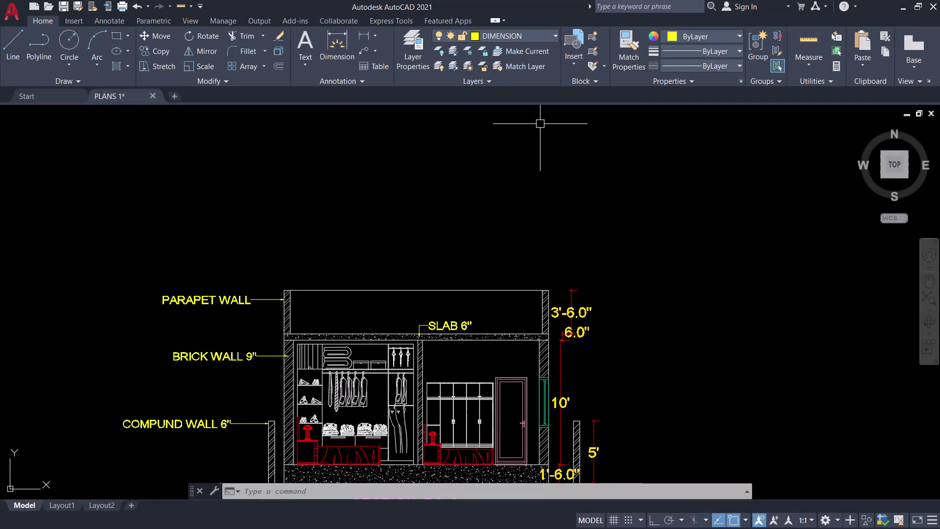
Erase the stray small line from the wardrobe in section A-A.
scroll(down, 3)
scroll(up, 3)
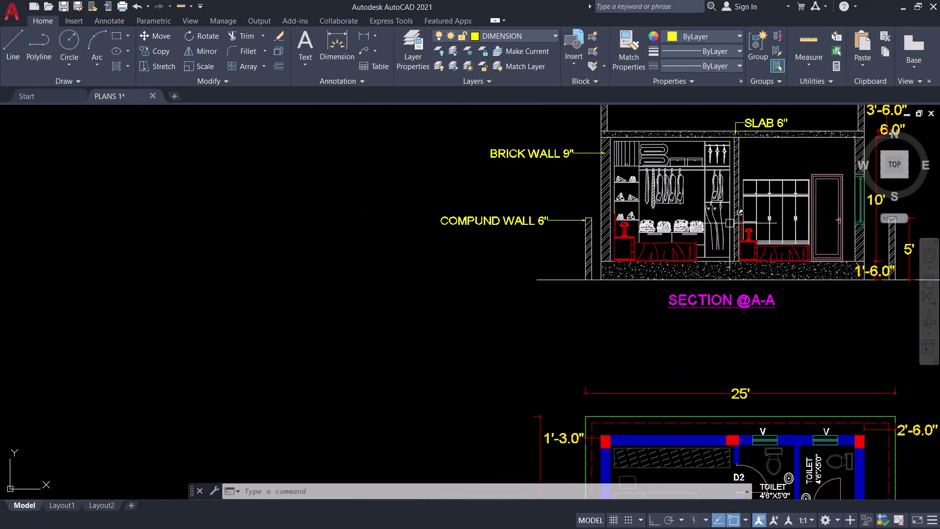
scroll(down, 3)
scroll(up, 3)
scroll(down, 3)
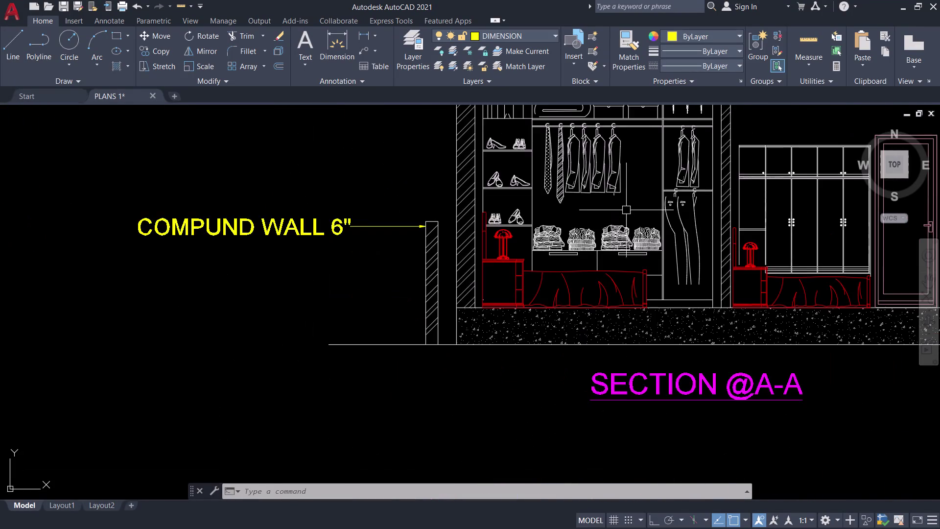
scroll(up, 3)
click(603, 177)
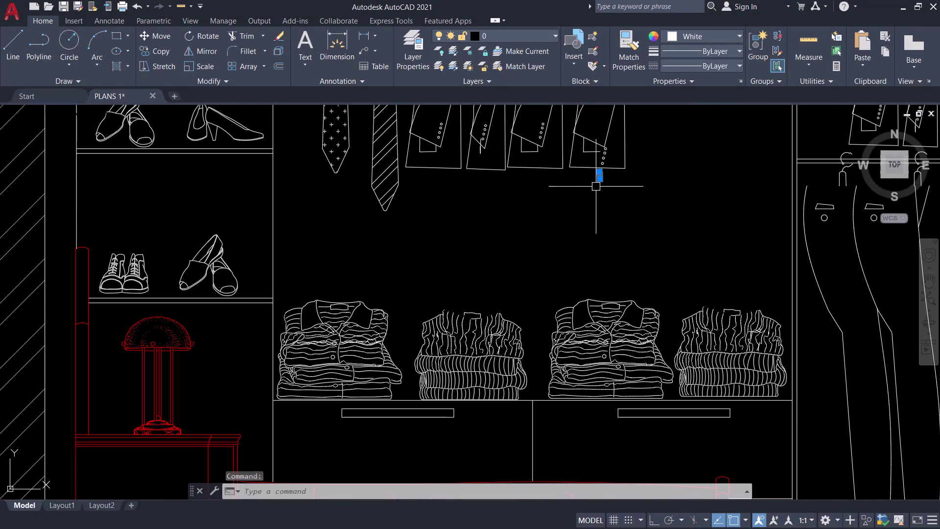
text(E)
key(space)
Save the drawing and centre section A-A and the ground plan in view.
scroll(down, 3)
scroll(down, 3)
middle_drag(586, 202, 561, 216)
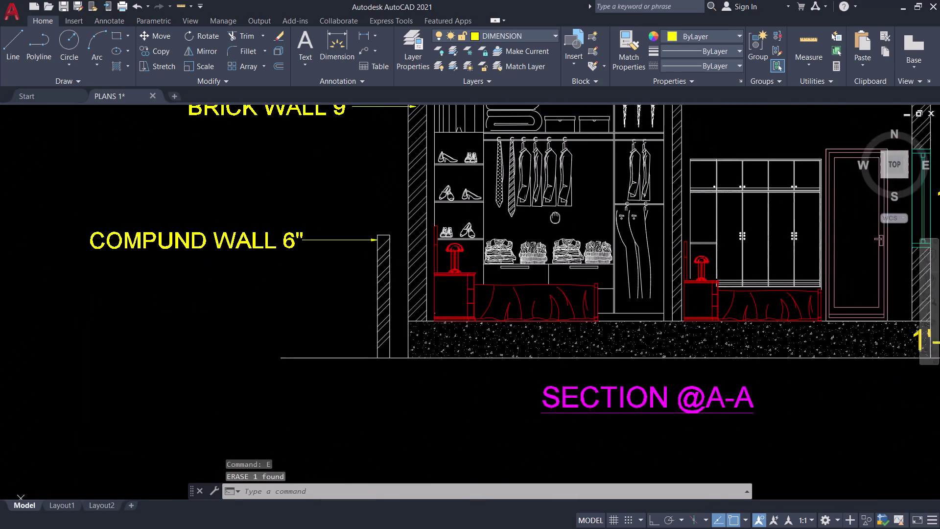
middle_drag(560, 216, 524, 227)
scroll(down, 3)
key(ctrl+s)
scroll(down, 3)
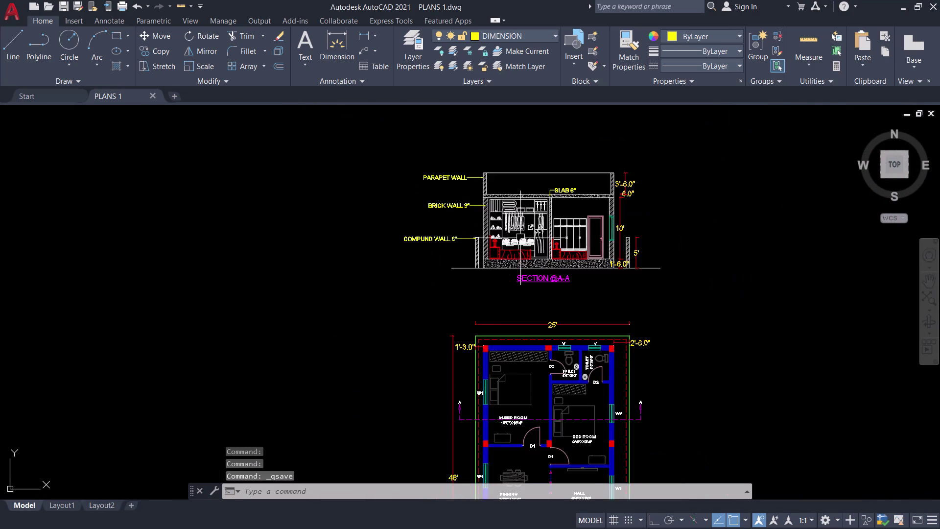
scroll(down, 3)
middle_drag(460, 280, 358, 282)
scroll(up, 3)
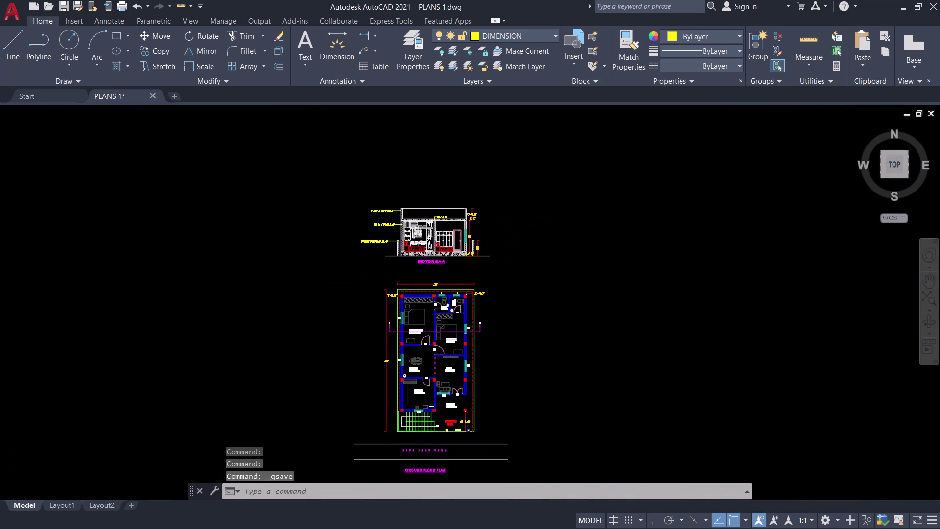
middle_drag(371, 281, 249, 278)
scroll(down, 3)
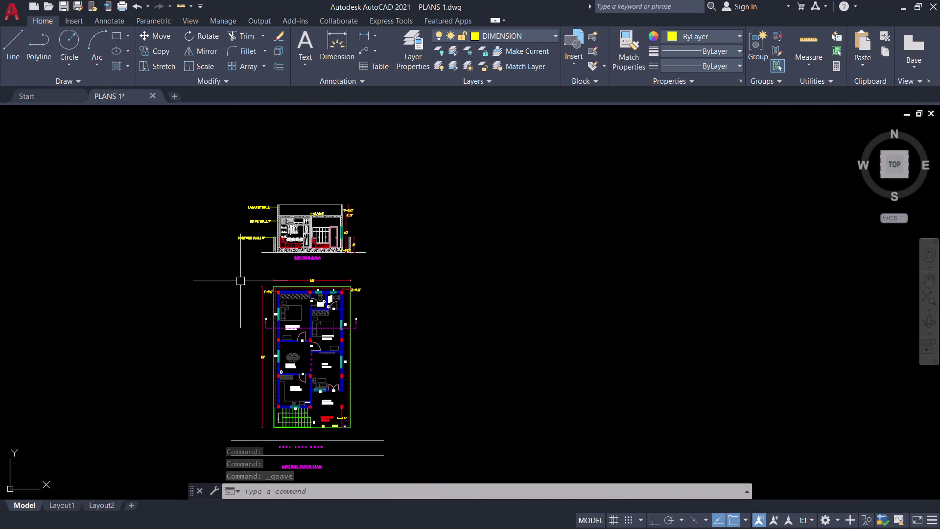
middle_drag(199, 293, 291, 263)
middle_drag(293, 264, 305, 264)
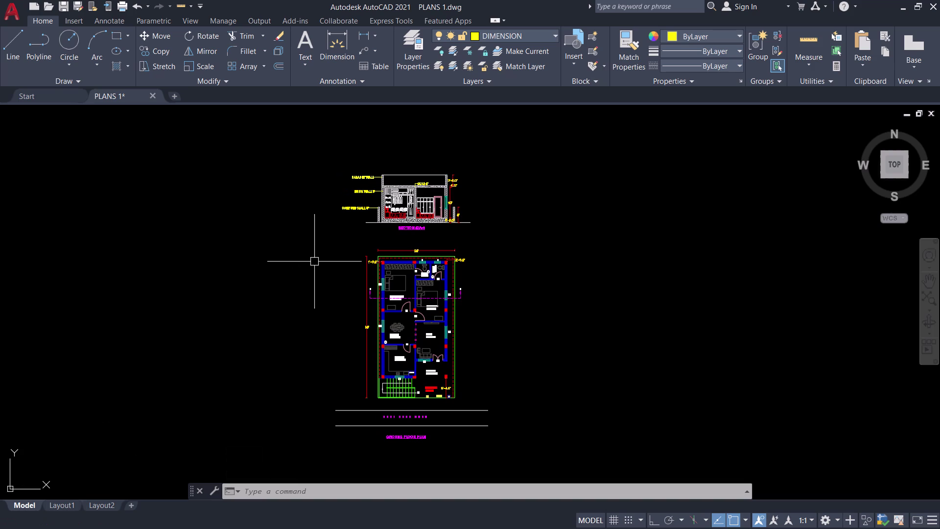
Cancel a started rectangle and switch the current layer to NORMAL LINE.
key(r)
key(e)
key(c)
key(space)
click(295, 132)
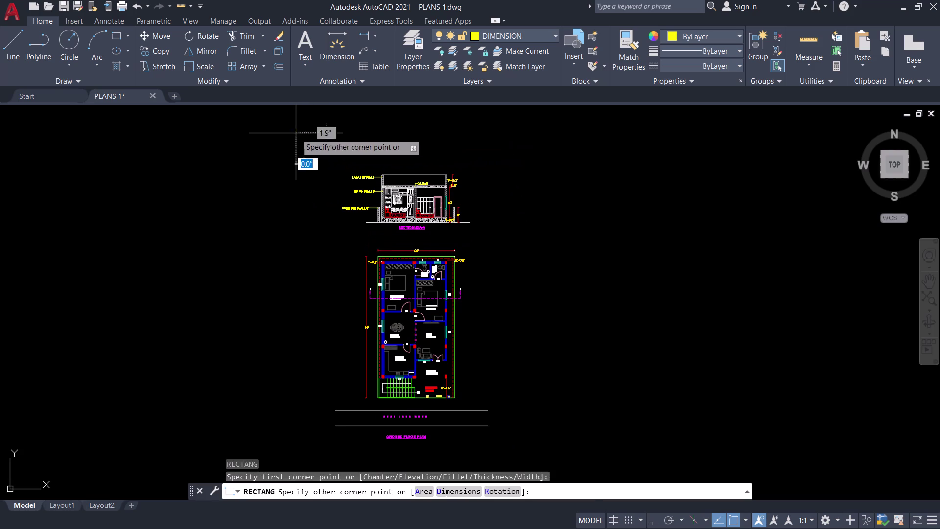
key(Escape)
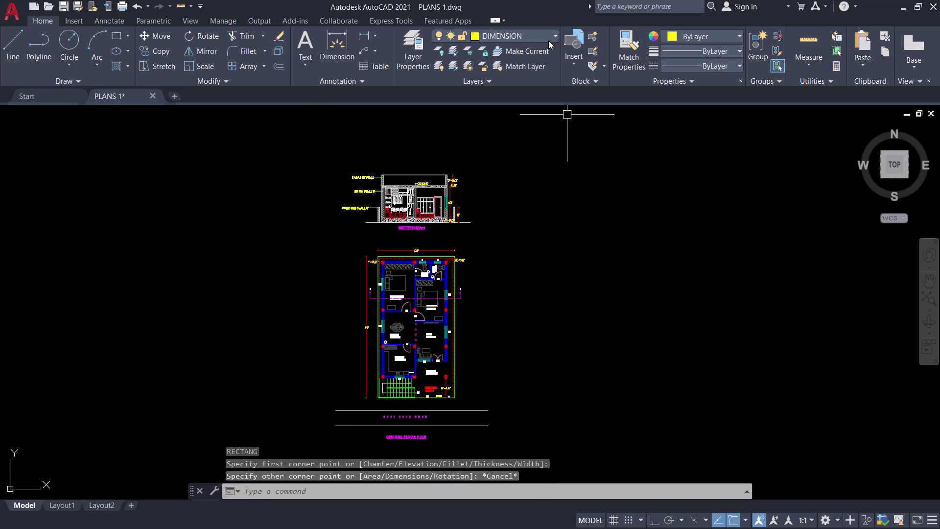
click(539, 33)
click(517, 153)
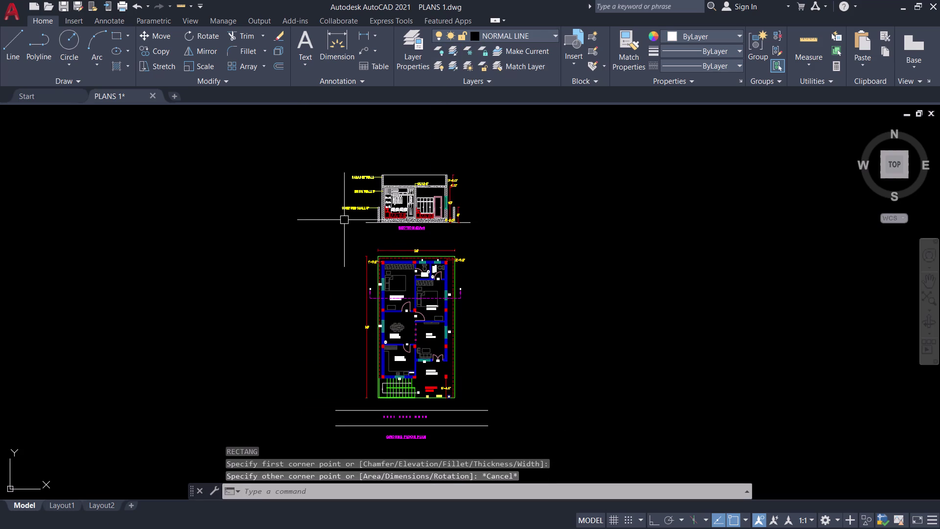
Start a border rectangle above the drawings again, then cancel it.
key(r)
key(e)
text(C)
key(space)
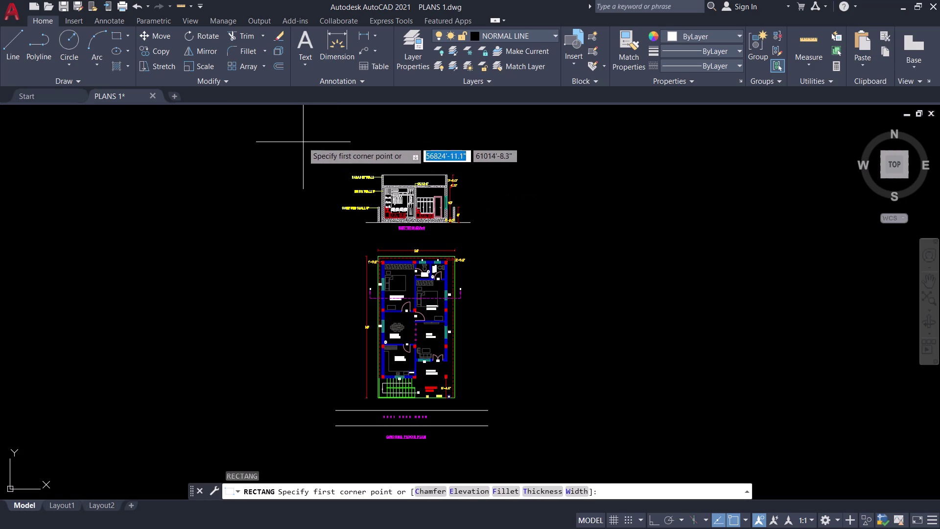
click(300, 140)
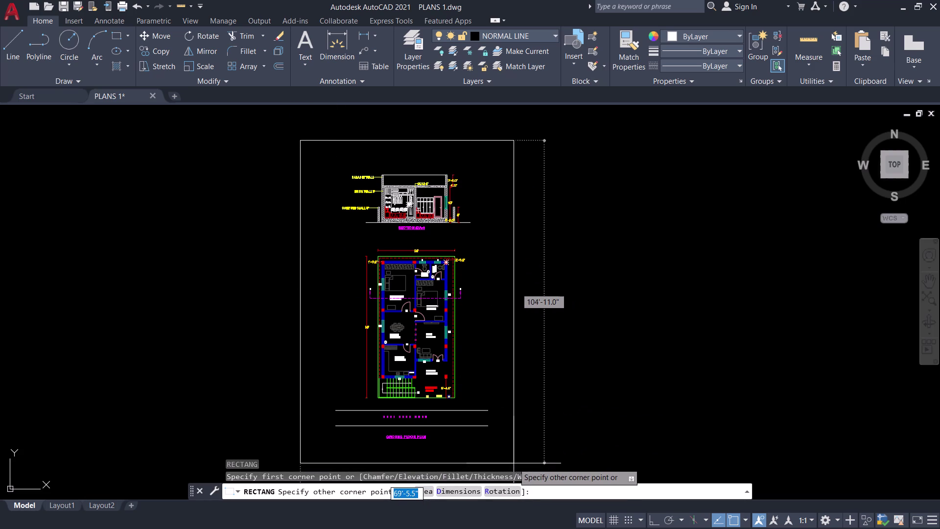
key(Escape)
scroll(down, 3)
scroll(down, 3)
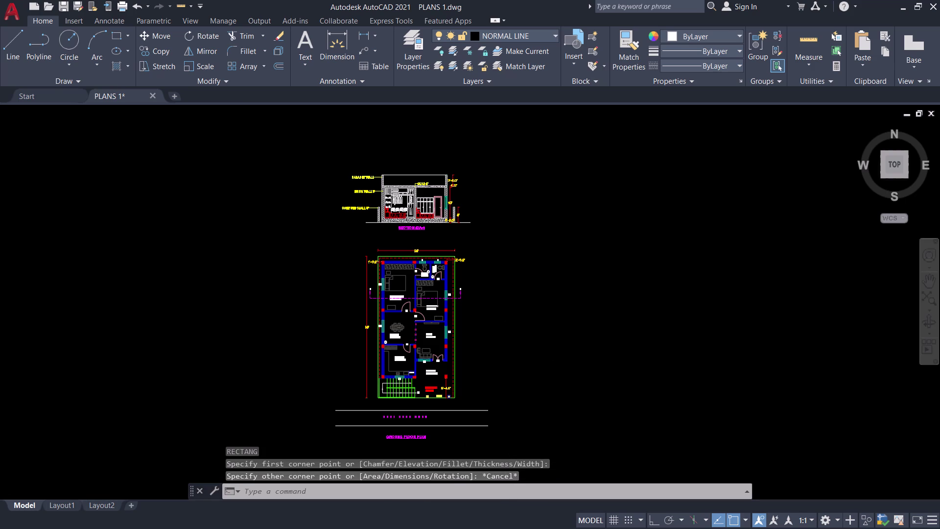
scroll(down, 3)
middle_drag(506, 355, 573, 312)
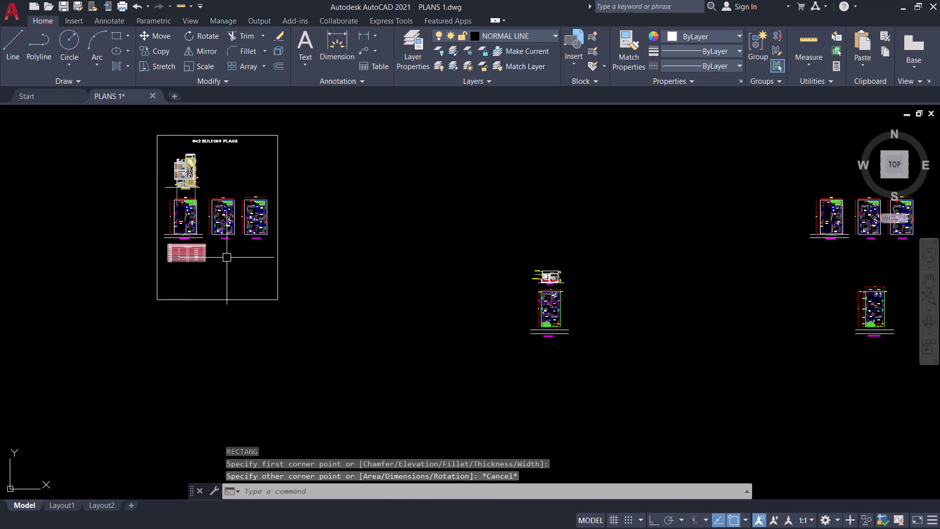
middle_drag(236, 262, 565, 238)
scroll(down, 3)
scroll(up, 3)
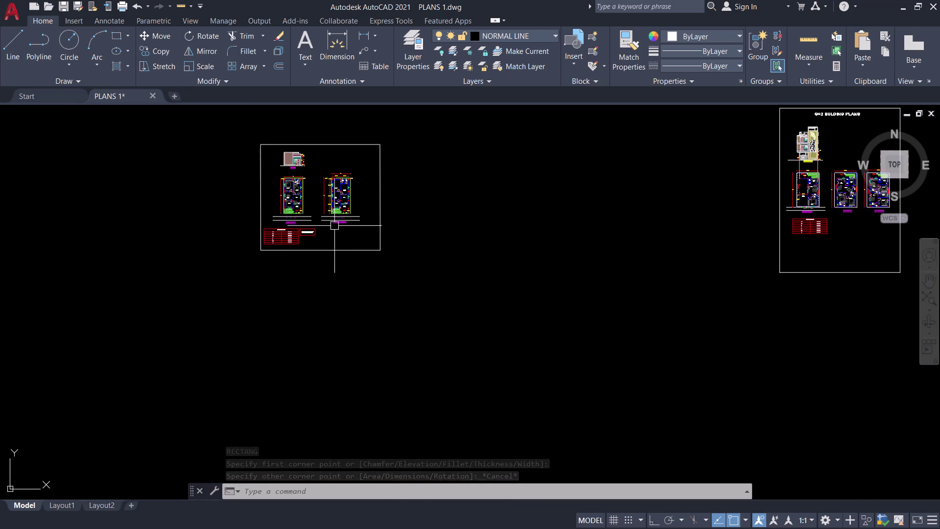
scroll(up, 3)
scroll(down, 3)
middle_drag(334, 225, 371, 311)
scroll(up, 3)
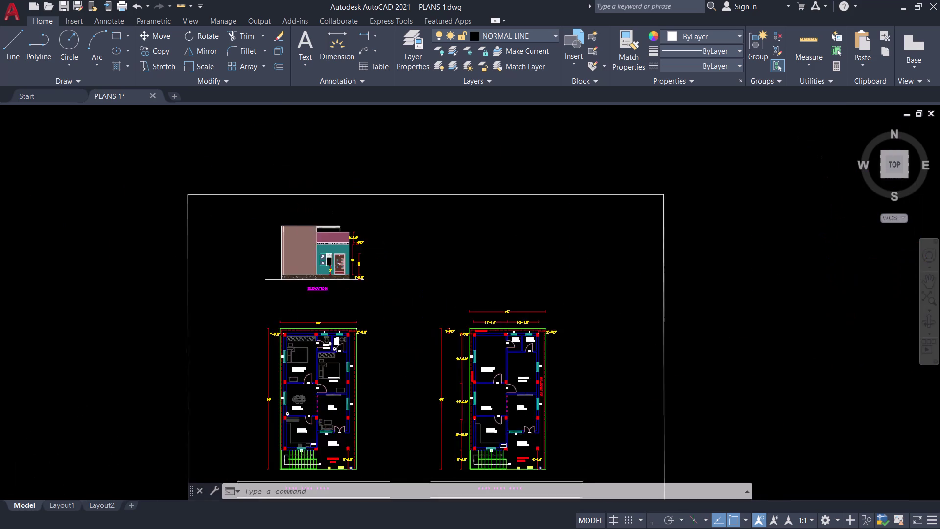
scroll(up, 3)
scroll(down, 3)
scroll(down, 3)
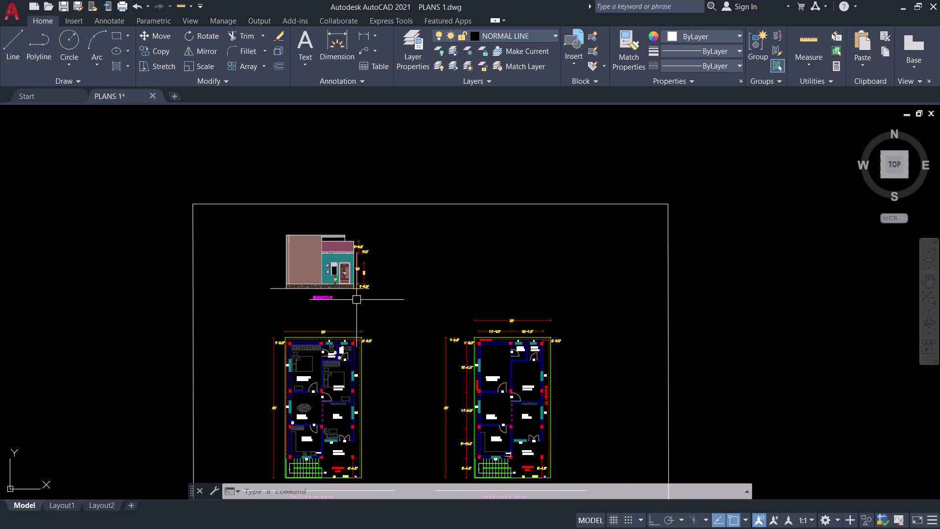
scroll(up, 3)
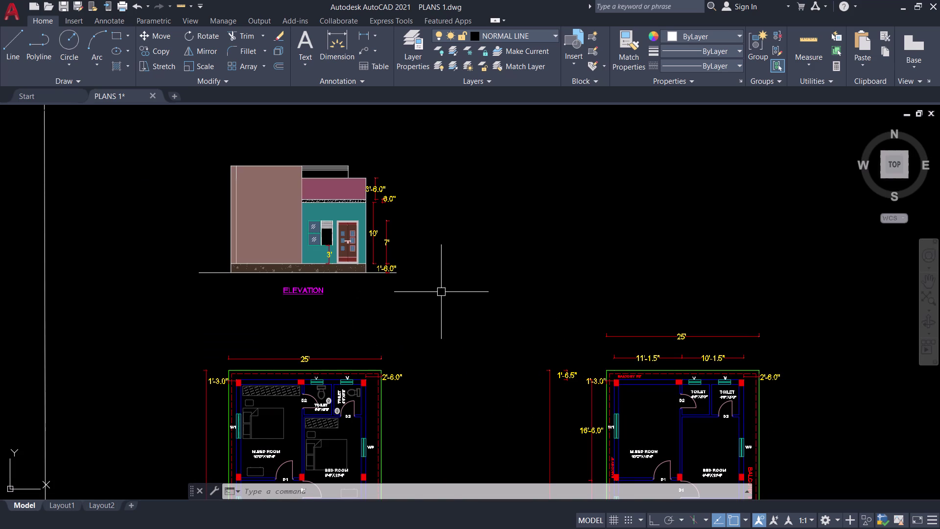
click(440, 294)
Copy the selected ELEVATION and place the copy right of section A-A.
click(103, 125)
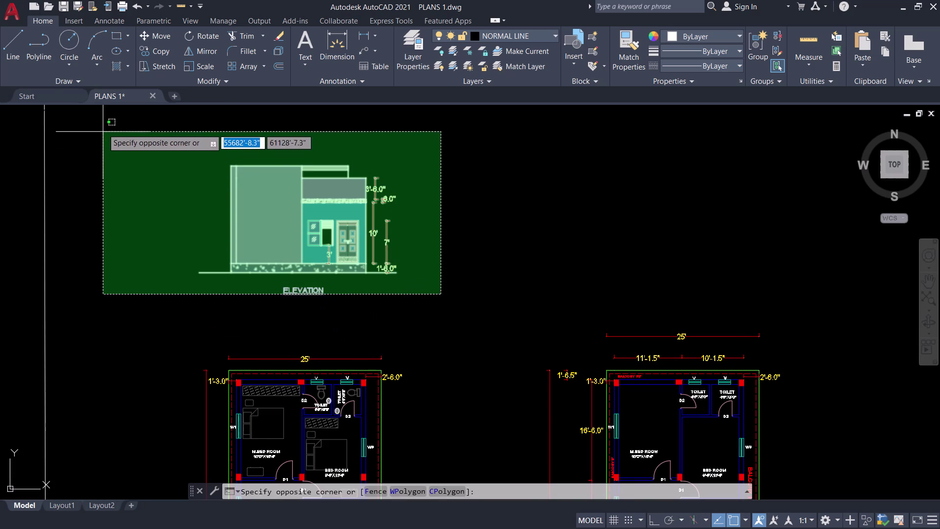
key(c)
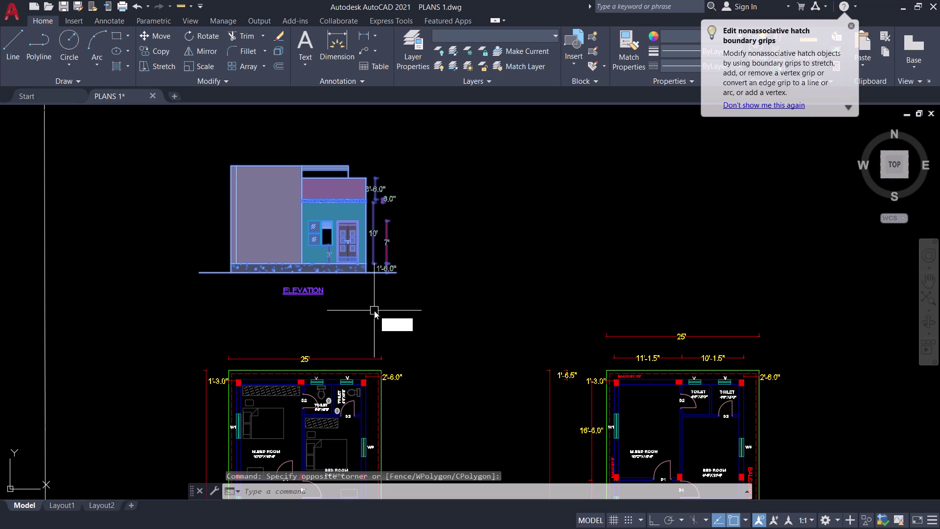
key(o)
key(space)
click(341, 236)
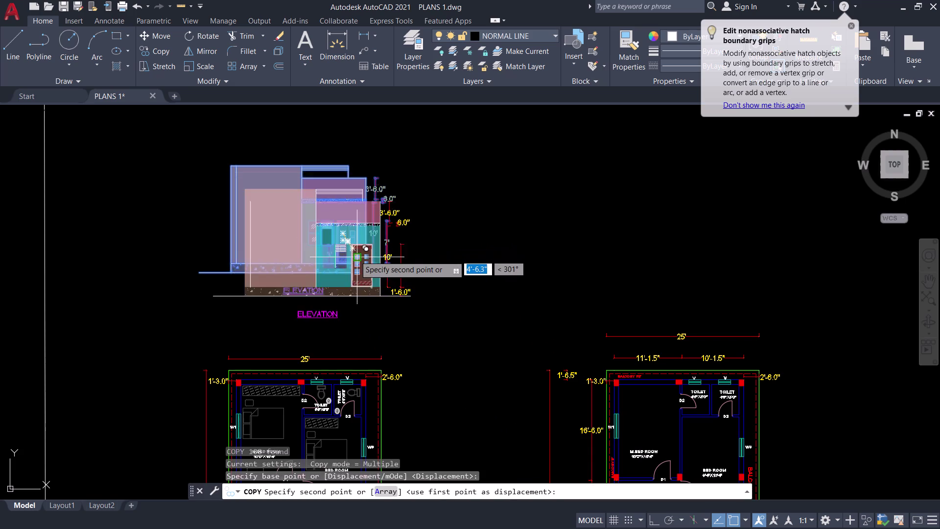
scroll(down, 3)
scroll(up, 3)
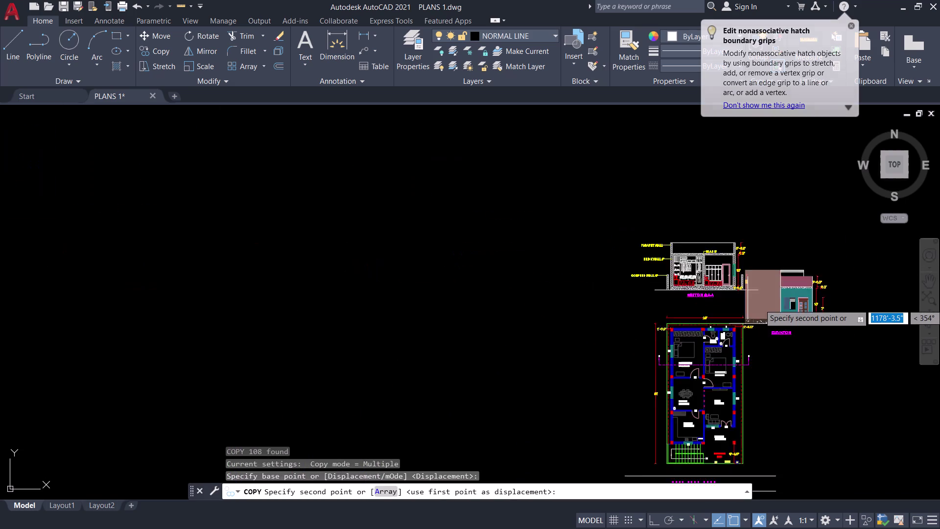
middle_drag(814, 287, 468, 320)
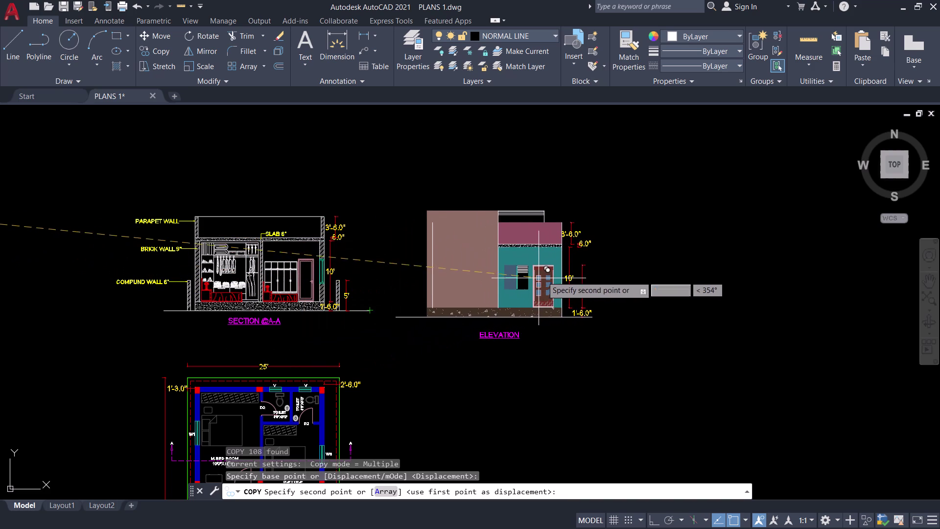
click(590, 215)
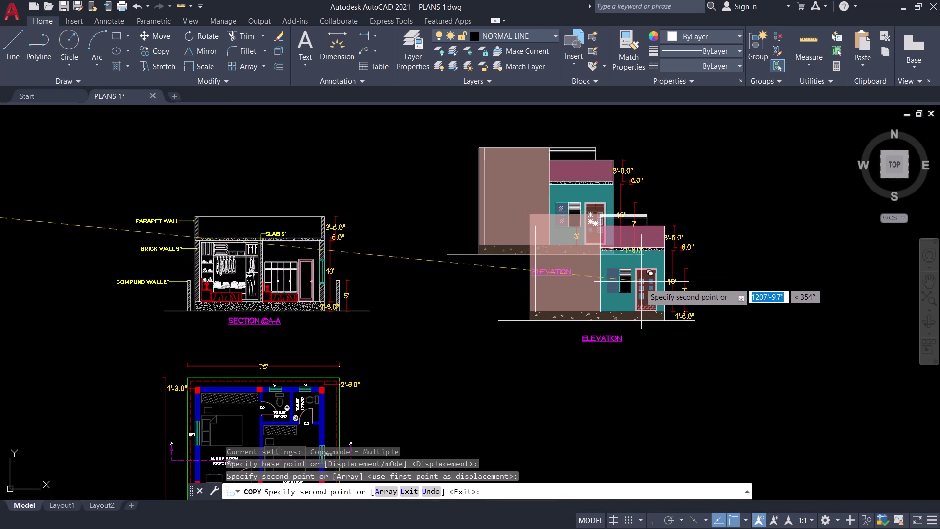
key(Escape)
Frame the section with the new elevation and window-select the copied ELEVATION.
scroll(down, 3)
middle_drag(624, 298, 592, 310)
drag(639, 214, 640, 223)
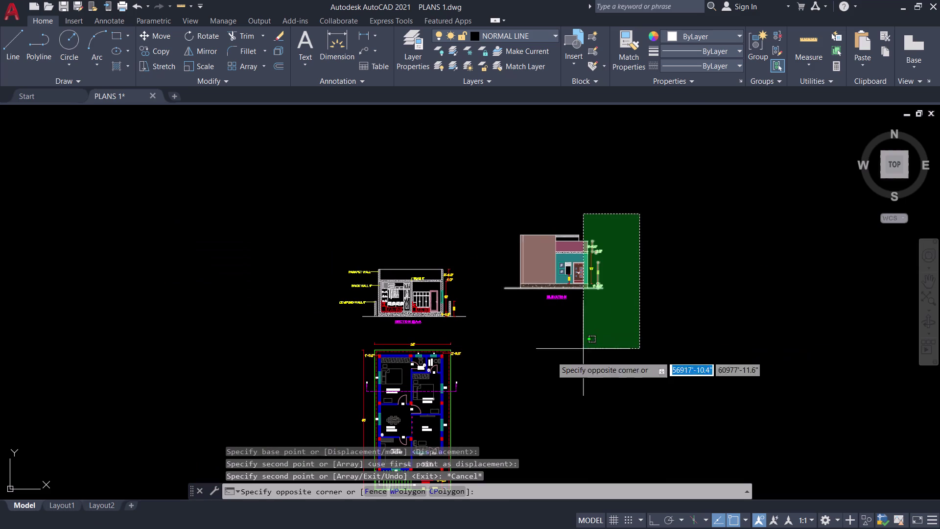
click(496, 335)
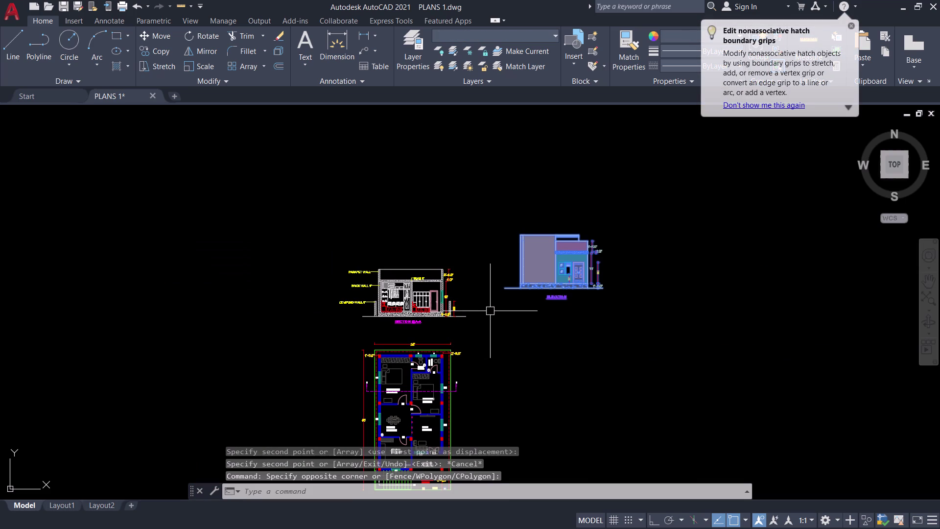
Select section A-A and start a move, then cancel it.
key(Escape)
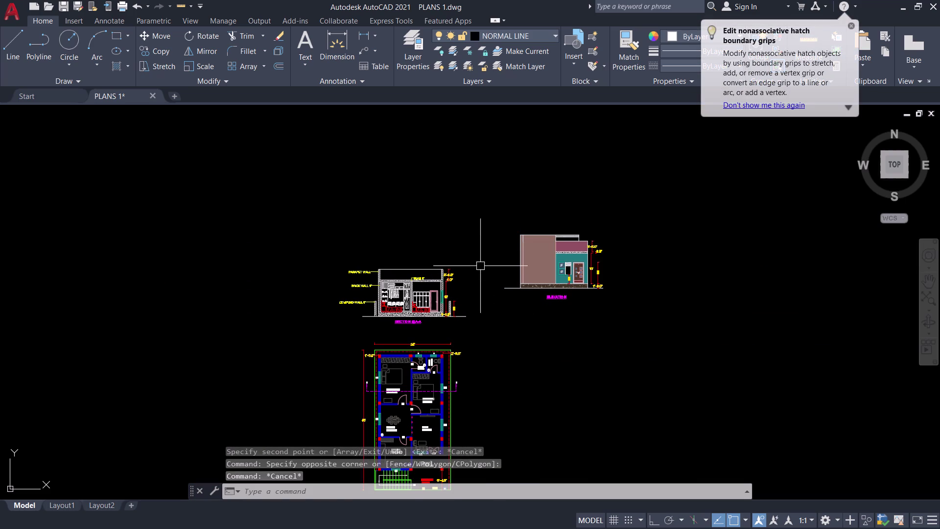
click(480, 259)
click(311, 328)
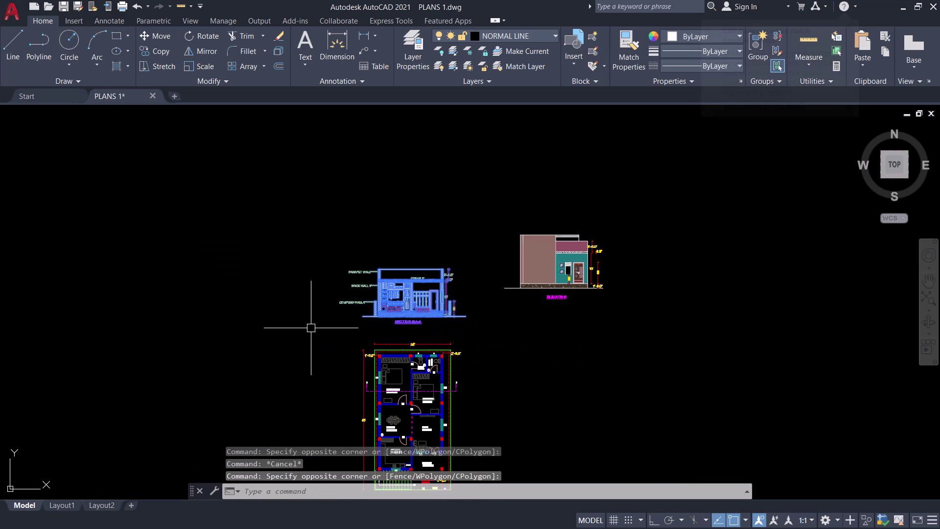
scroll(up, 3)
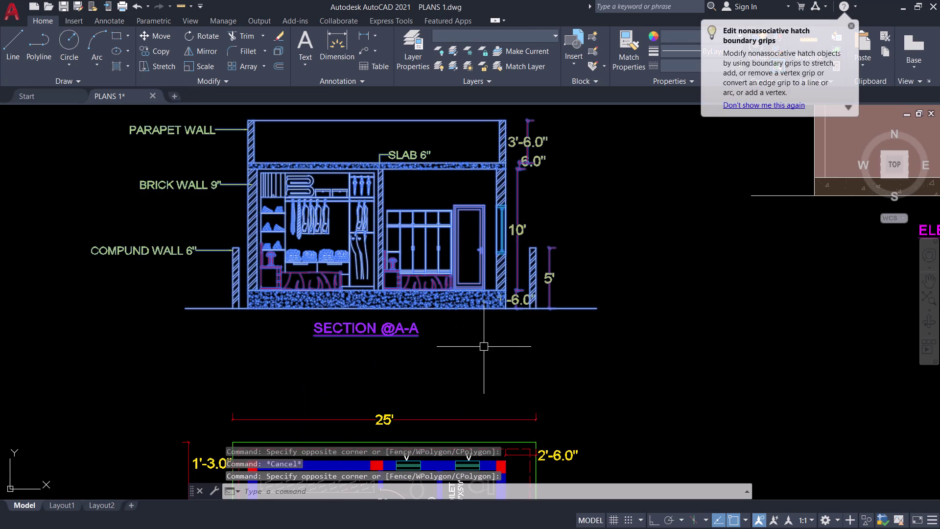
text(M)
key(space)
scroll(down, 3)
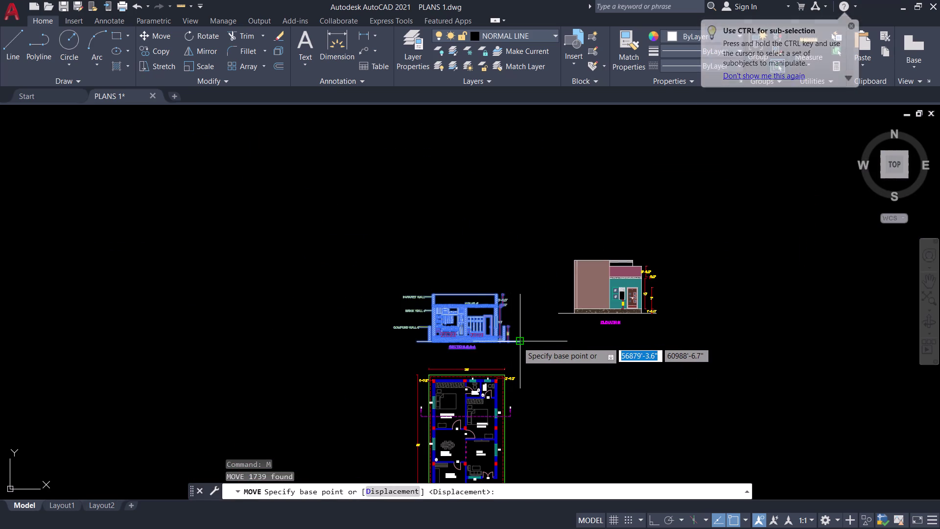
key(Escape)
Move the elevation drawing out toward the upper left.
click(678, 334)
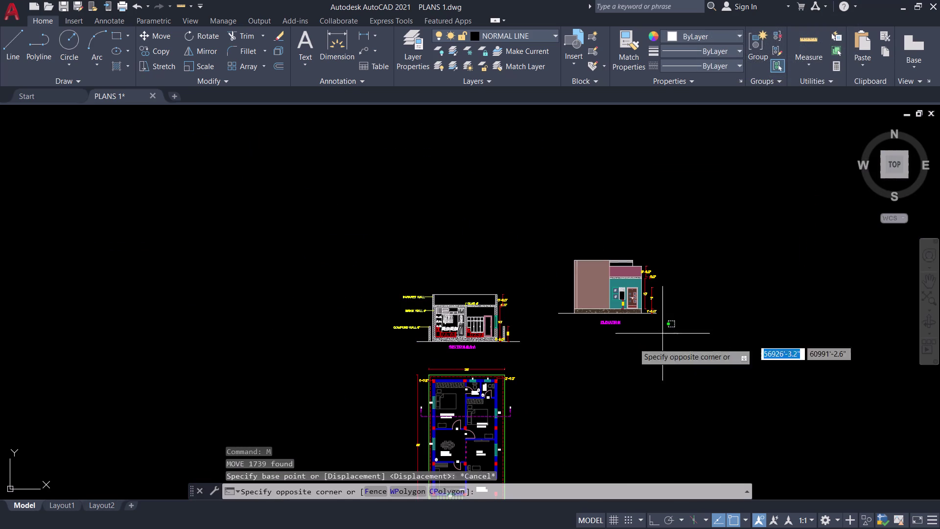
click(532, 237)
key(m)
key(space)
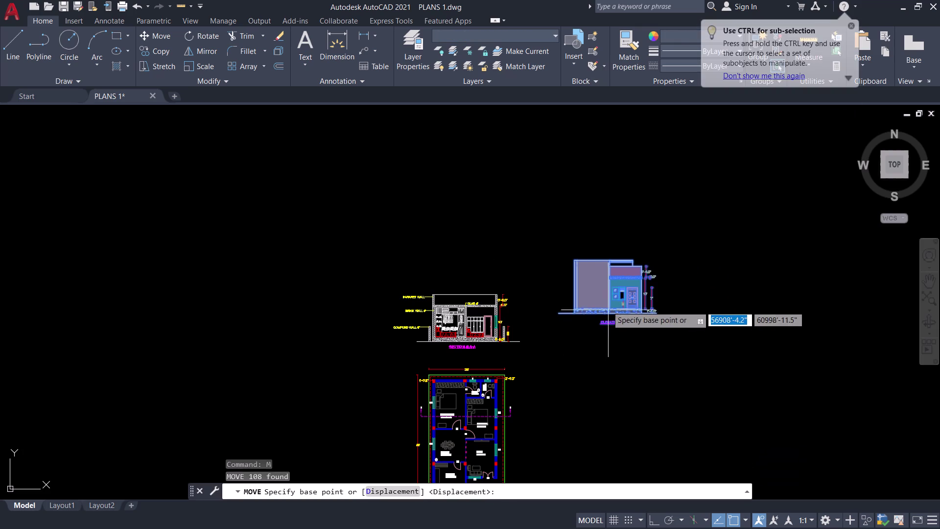
drag(612, 295, 601, 286)
click(338, 218)
drag(528, 274, 530, 273)
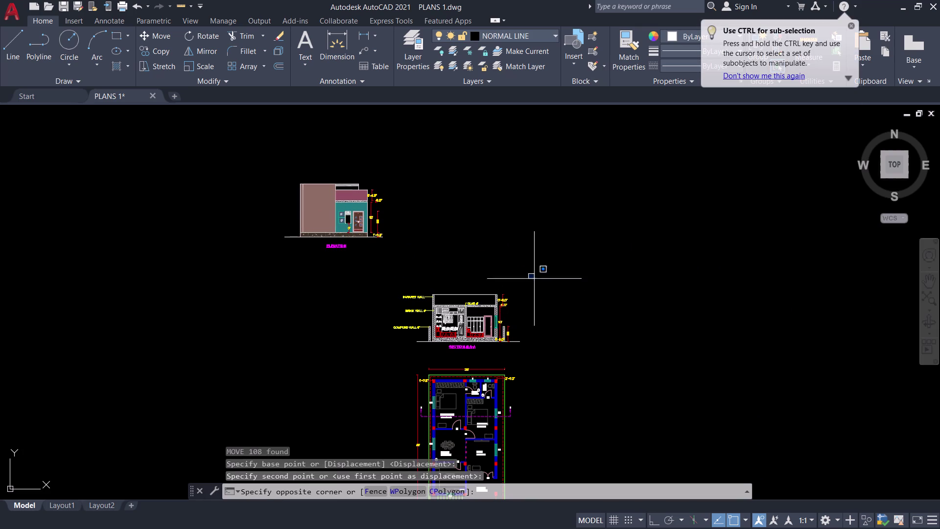
With Ortho on, move section A-A horizontally to the right from its ground-line end.
drag(529, 274, 537, 282)
click(376, 355)
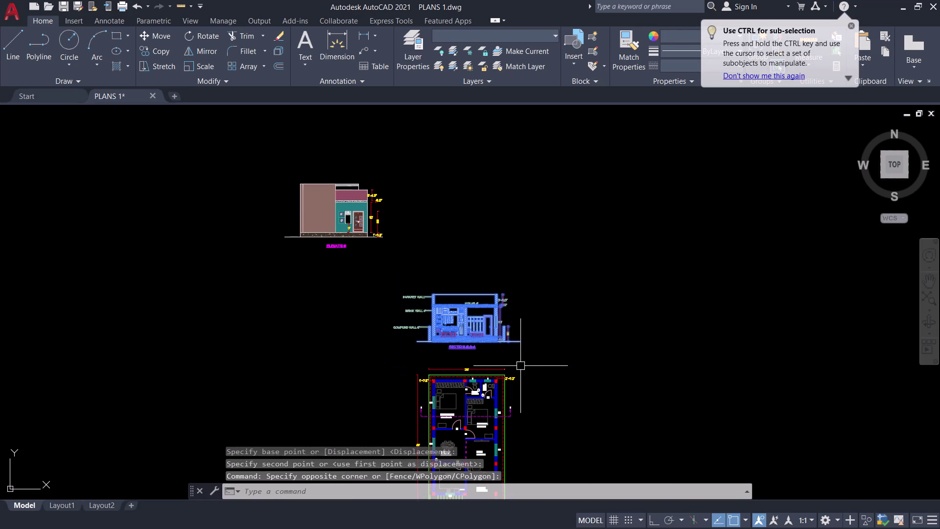
key(m)
key(space)
scroll(up, 3)
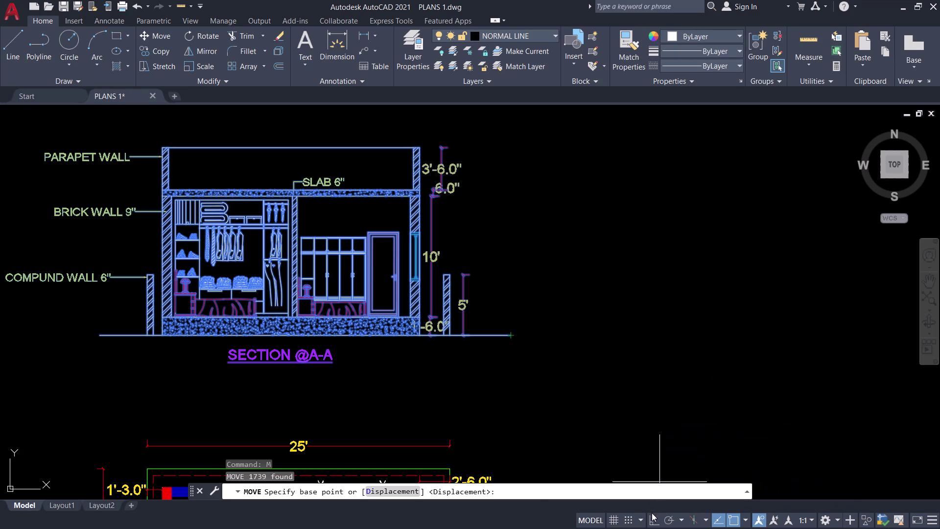
click(651, 515)
click(508, 337)
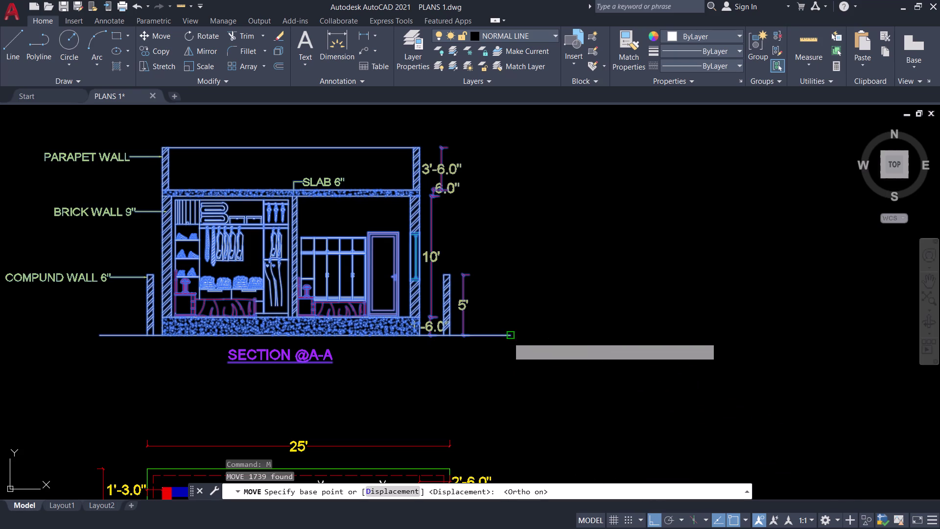
scroll(down, 3)
middle_drag(690, 308, 406, 366)
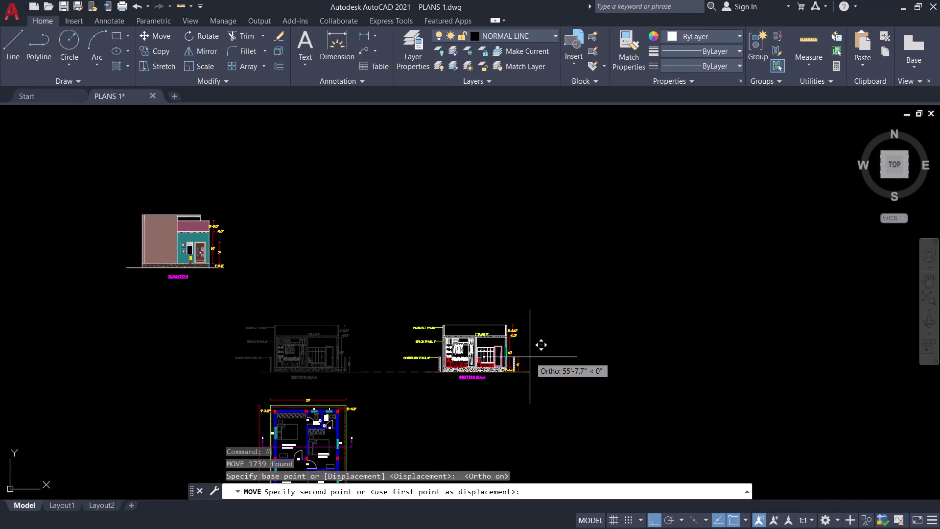
click(484, 361)
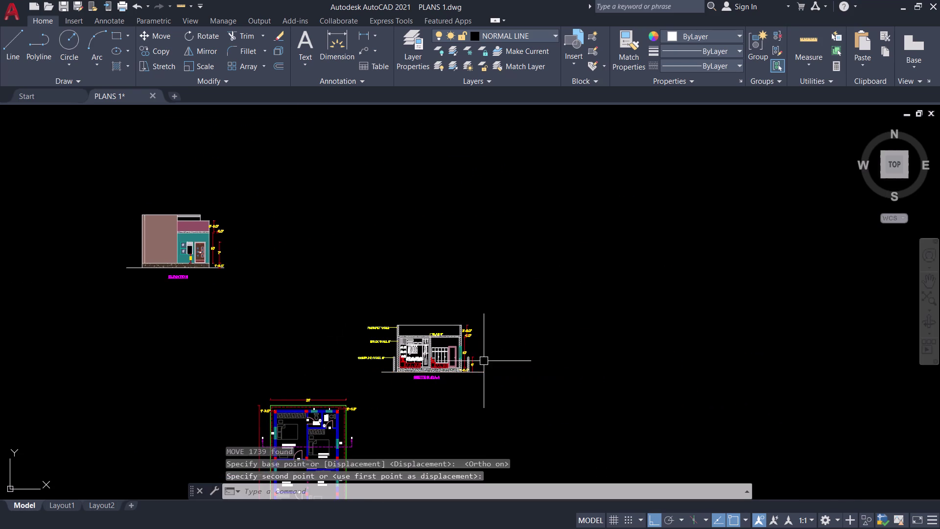
middle_drag(205, 354, 402, 353)
Start moving the elevation from its bottom-right corner as base point.
click(466, 317)
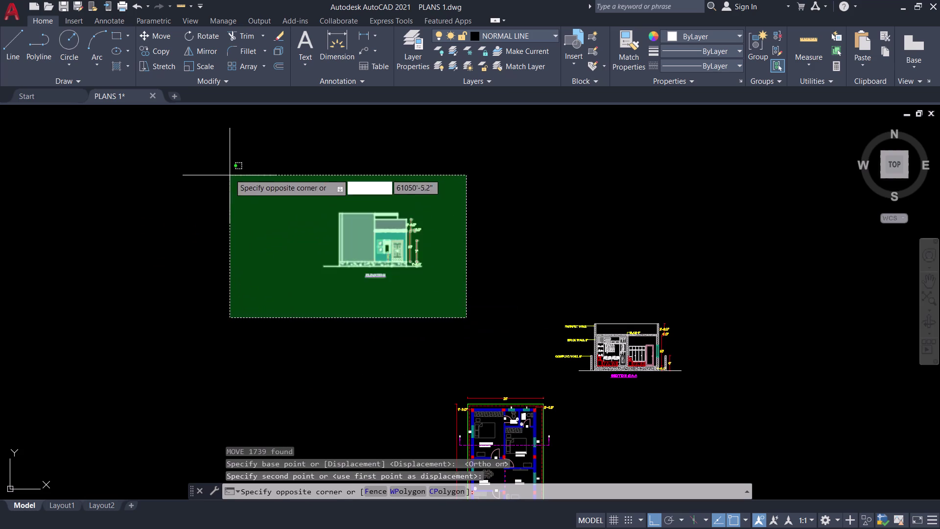
click(230, 171)
key(m)
key(space)
scroll(up, 3)
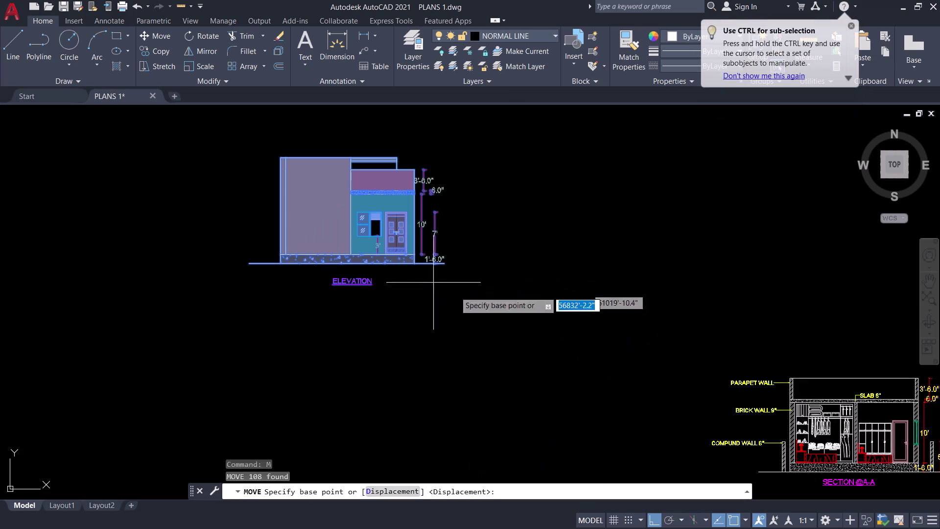
scroll(up, 3)
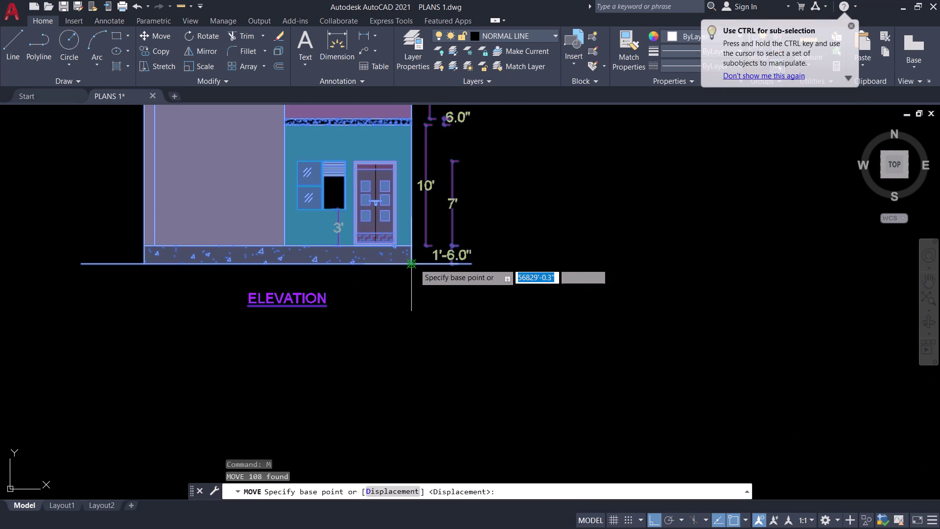
click(414, 264)
scroll(down, 3)
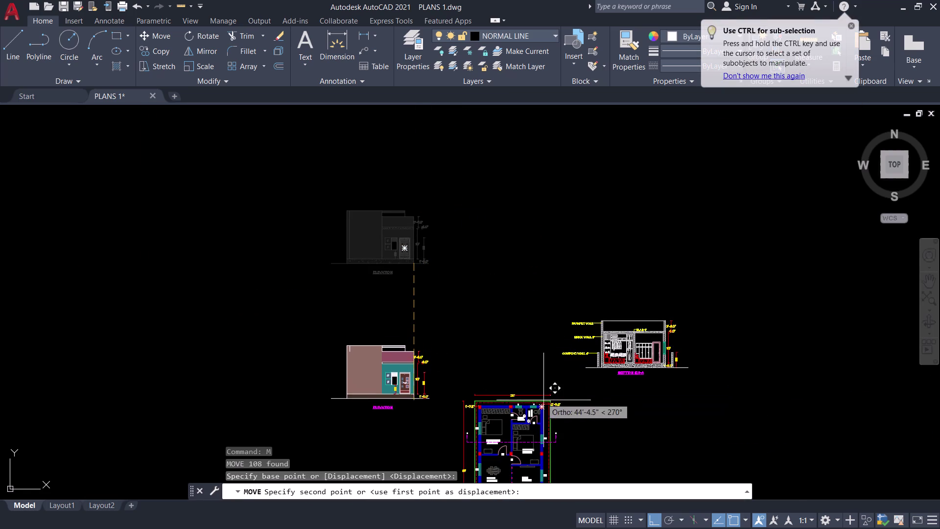
Toggle Ortho and drop the elevation above the plan's right wall line.
key(ctrl+l)
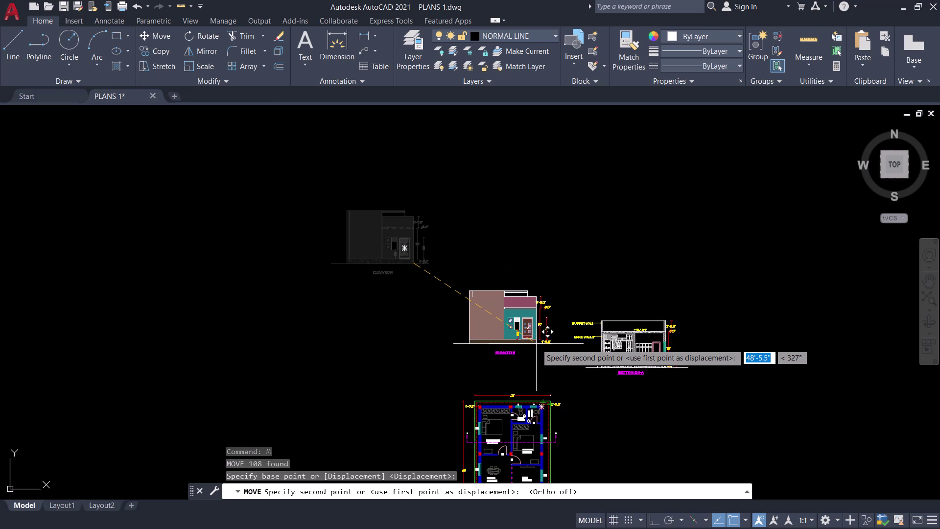
scroll(up, 3)
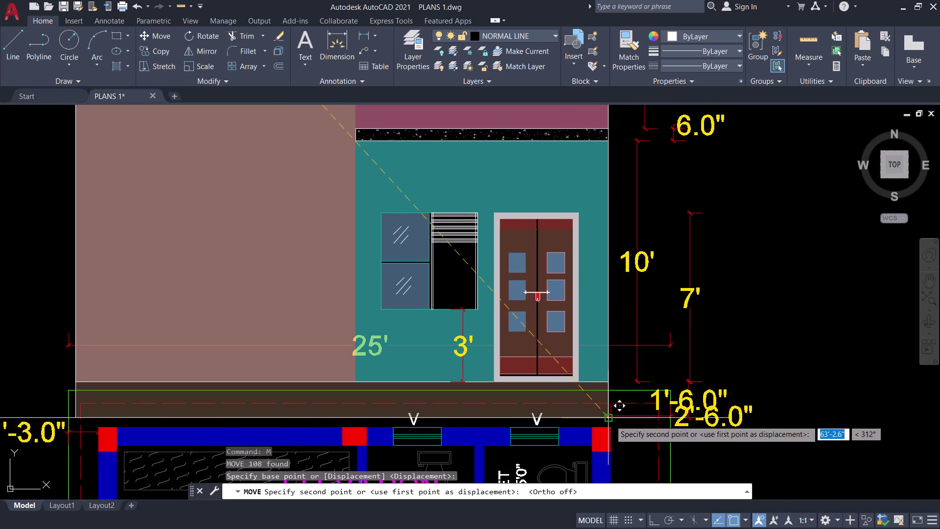
key(ctrl+l)
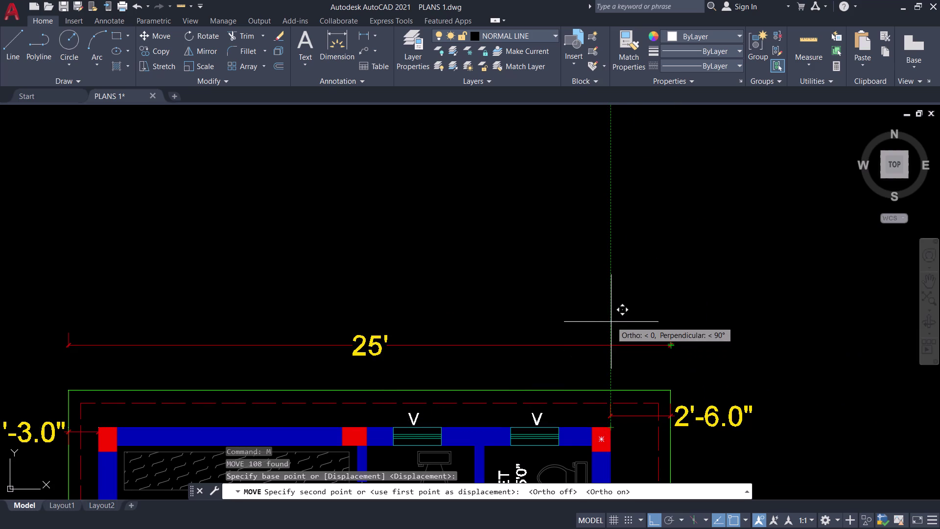
scroll(down, 3)
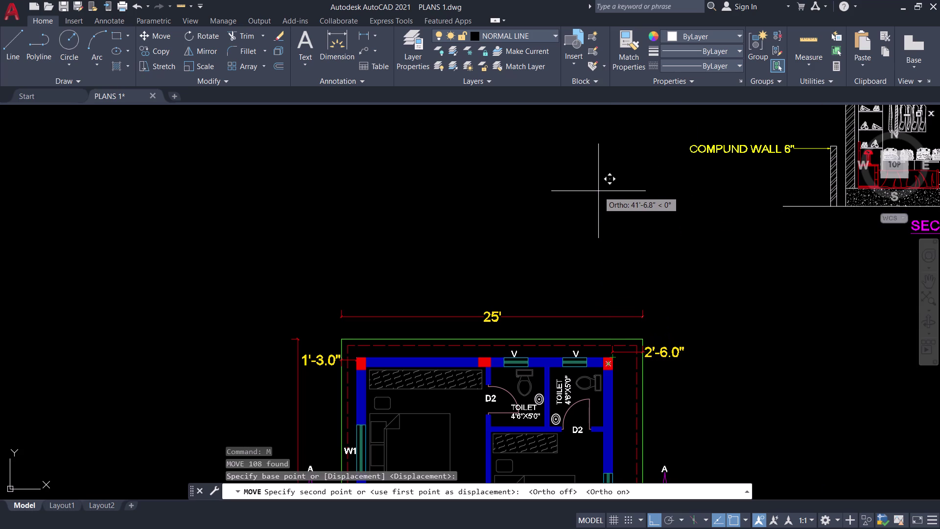
key(ctrl+l)
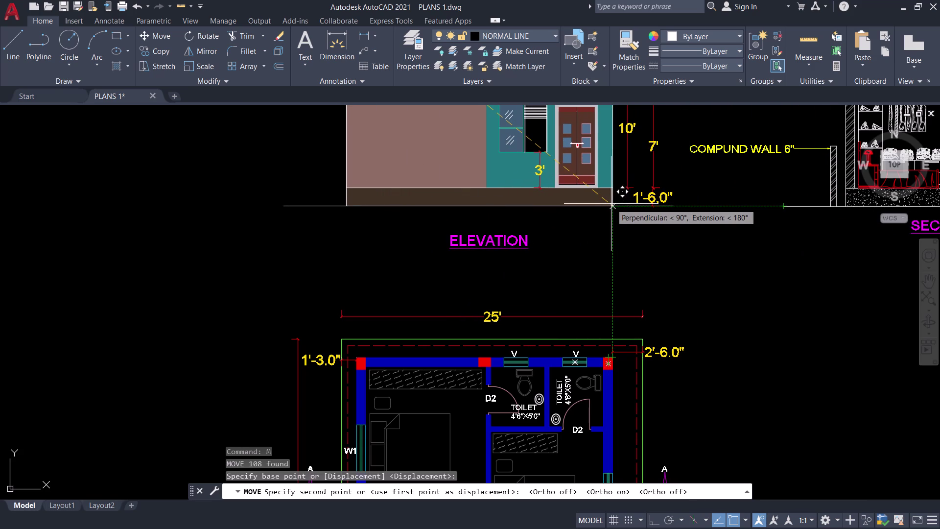
click(611, 204)
scroll(down, 3)
scroll(down, 3)
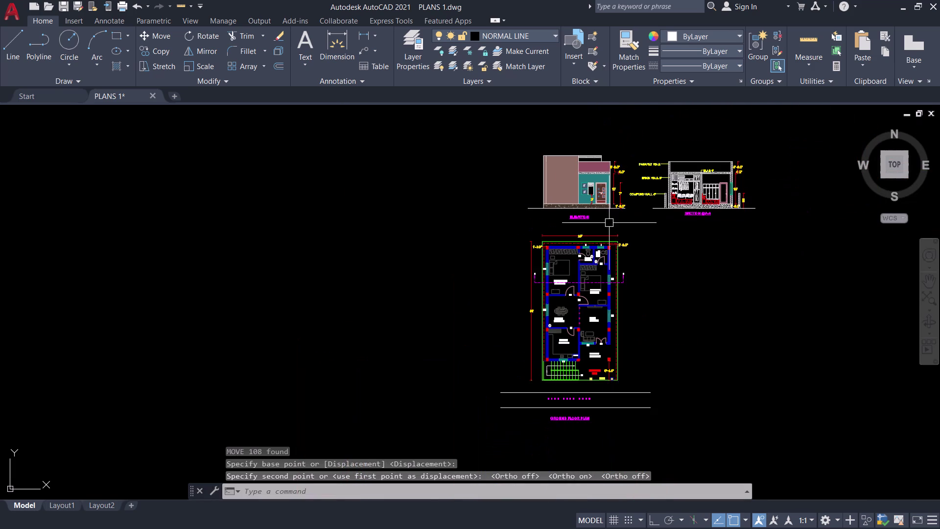
middle_drag(609, 222, 514, 251)
scroll(up, 3)
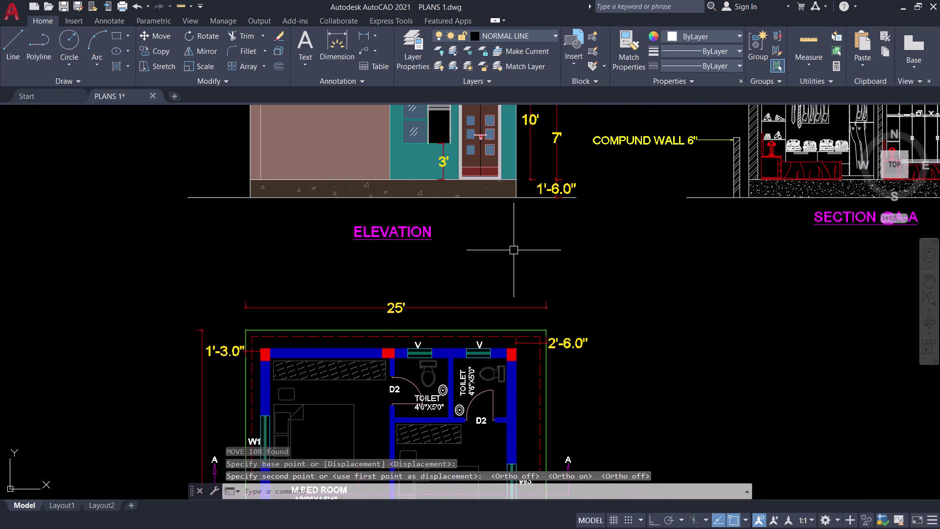
middle_drag(513, 250, 507, 148)
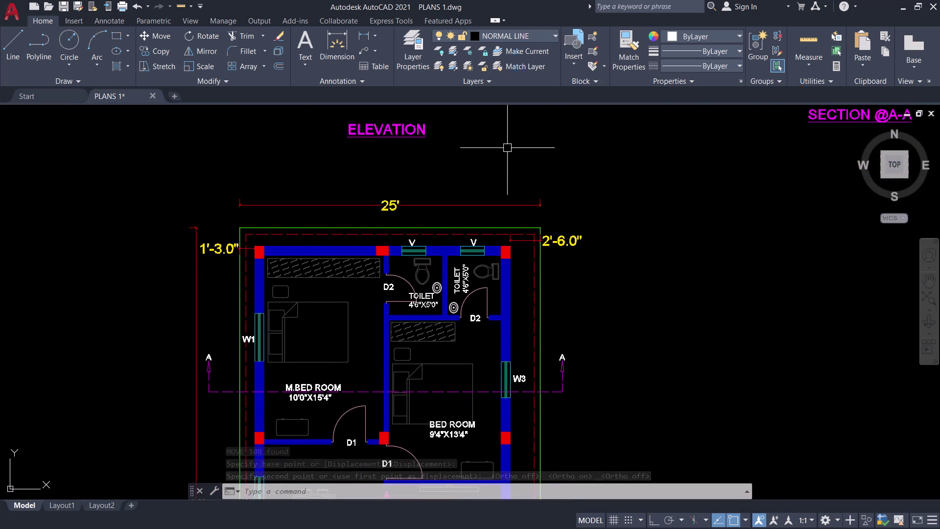
scroll(down, 3)
middle_drag(575, 296, 619, 496)
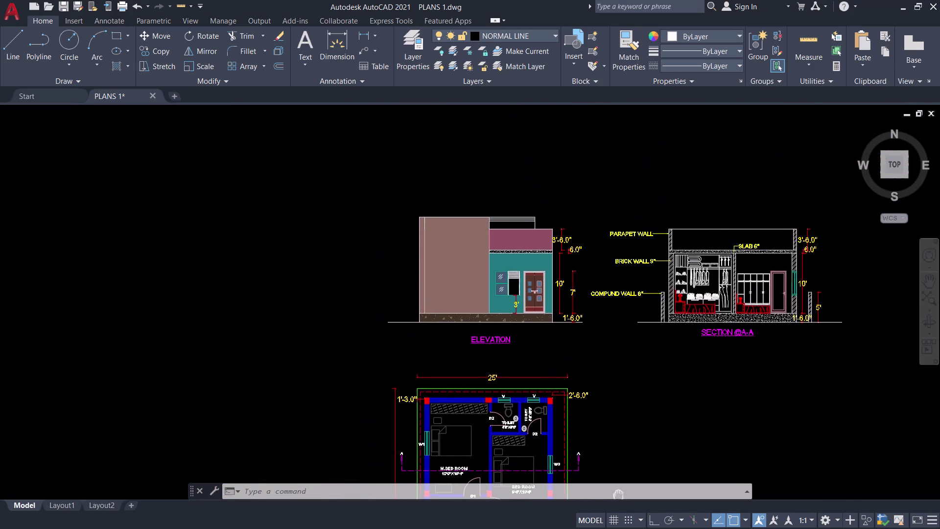
middle_drag(618, 496, 563, 216)
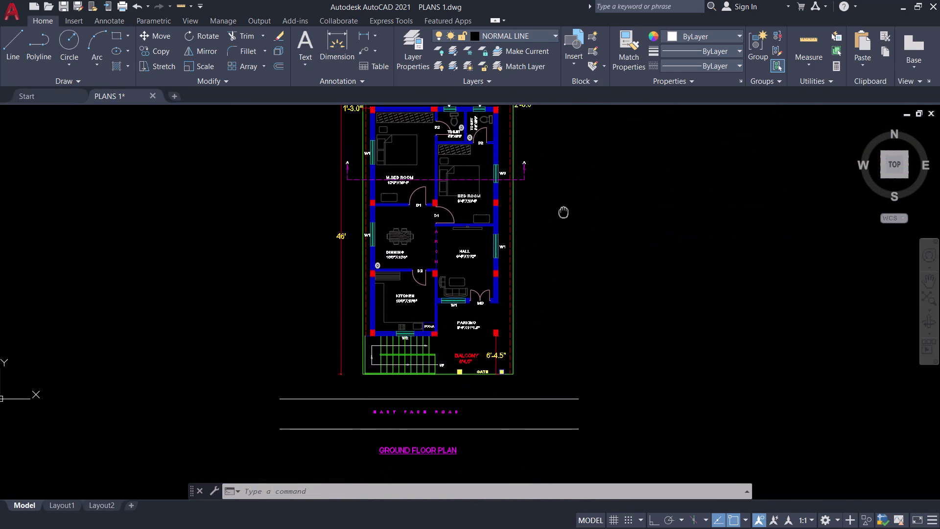
middle_drag(562, 216, 558, 471)
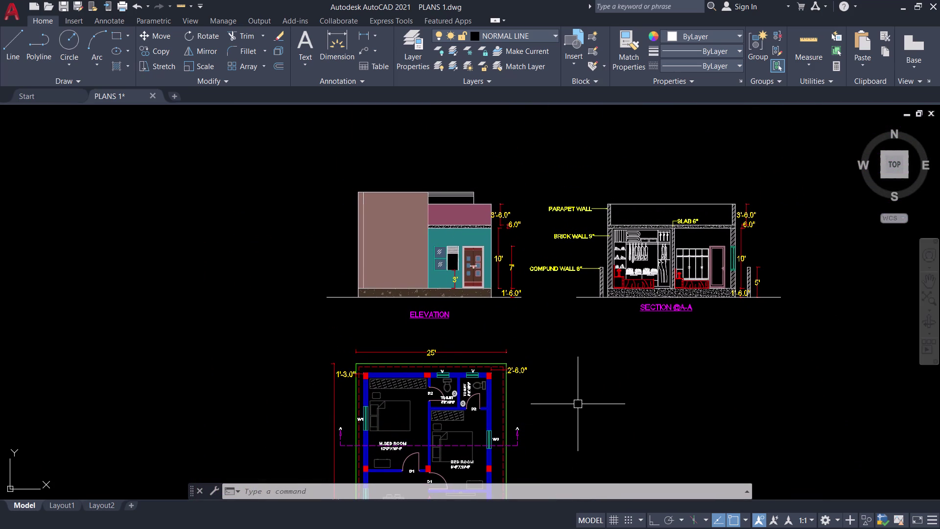
scroll(down, 3)
middle_drag(578, 402, 497, 277)
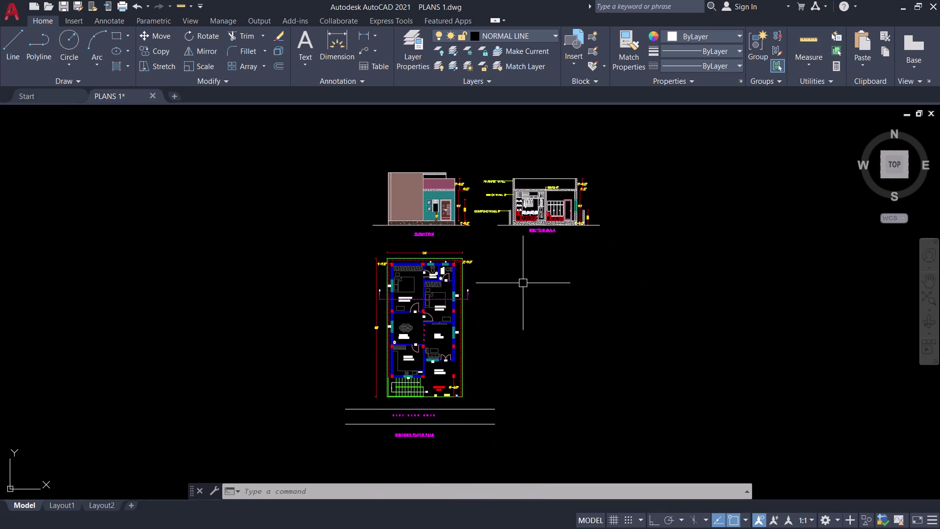
middle_drag(527, 285, 491, 345)
Draw a RECTANG border enclosing the elevation, section A-A and ground plan.
text(RE)
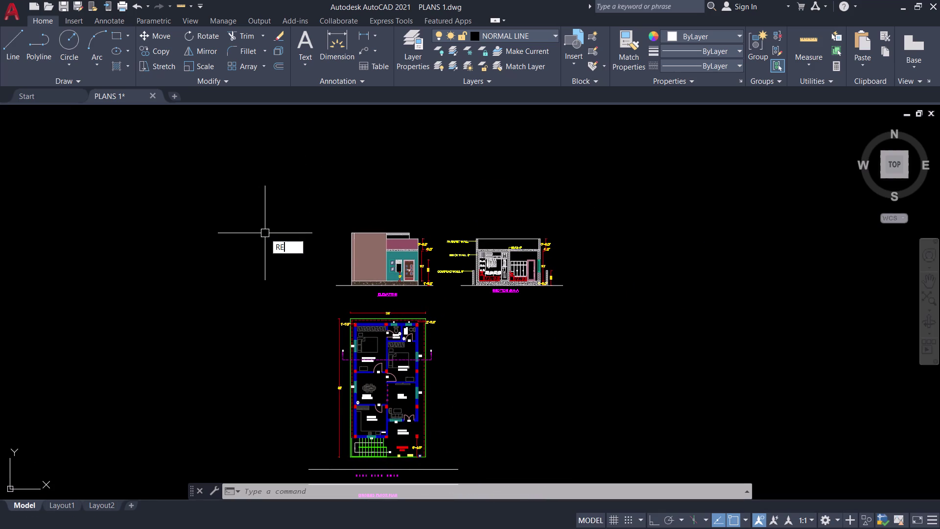
text(C)
key(space)
click(202, 169)
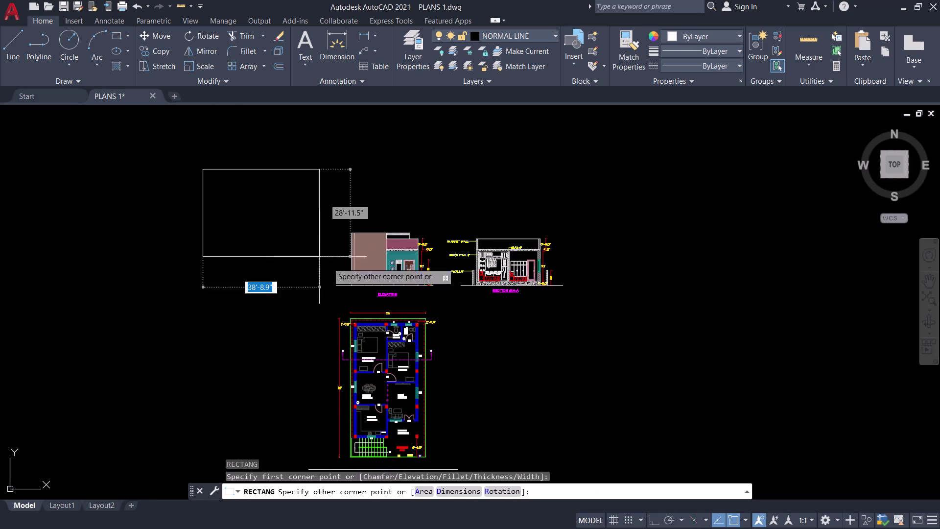
scroll(down, 3)
middle_drag(481, 338, 462, 318)
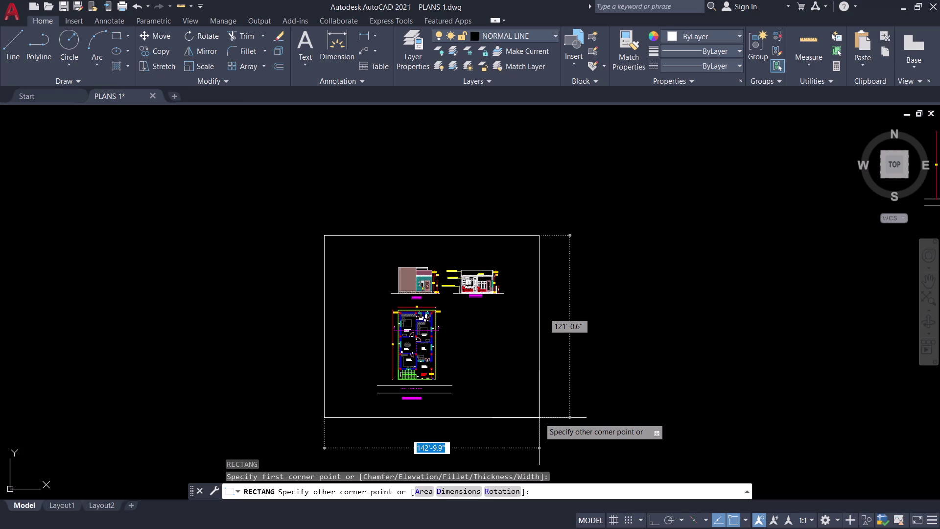
click(540, 412)
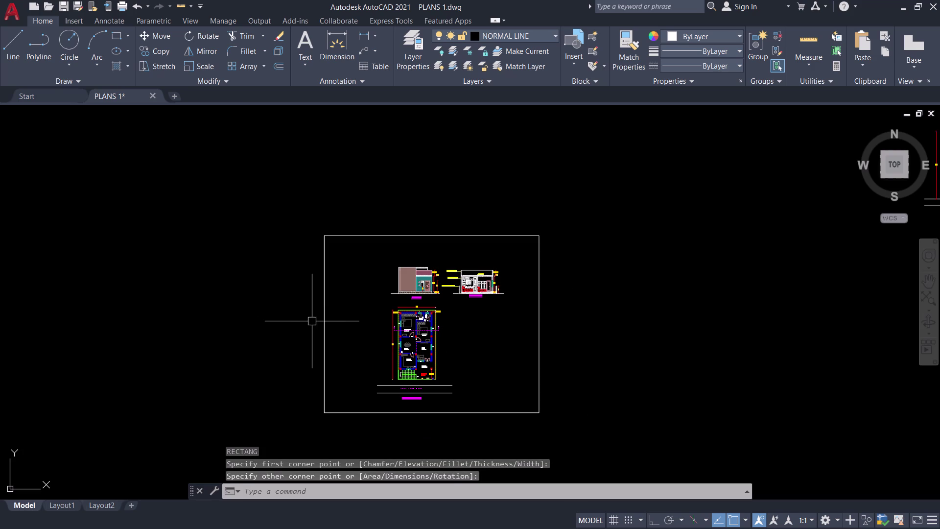
Grip-stretch the border's left and right edges inward toward the drawings.
click(323, 325)
click(324, 322)
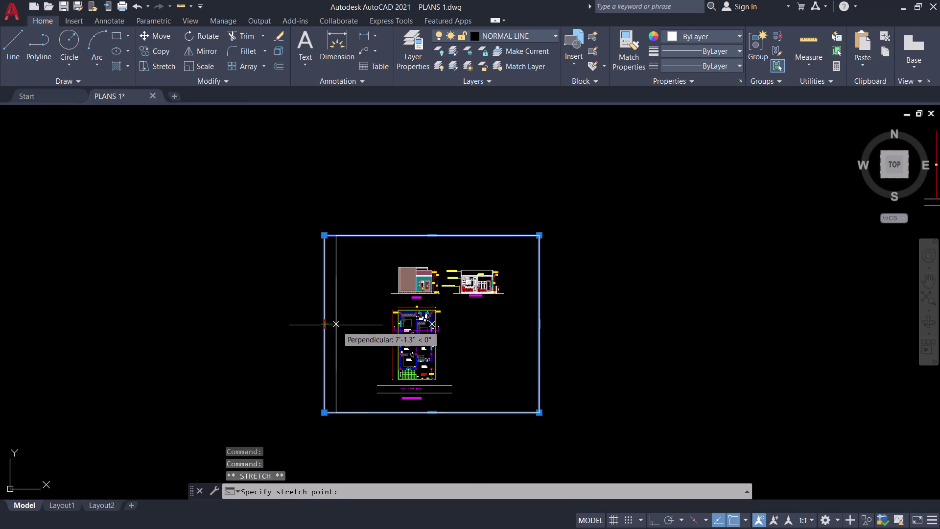
click(358, 330)
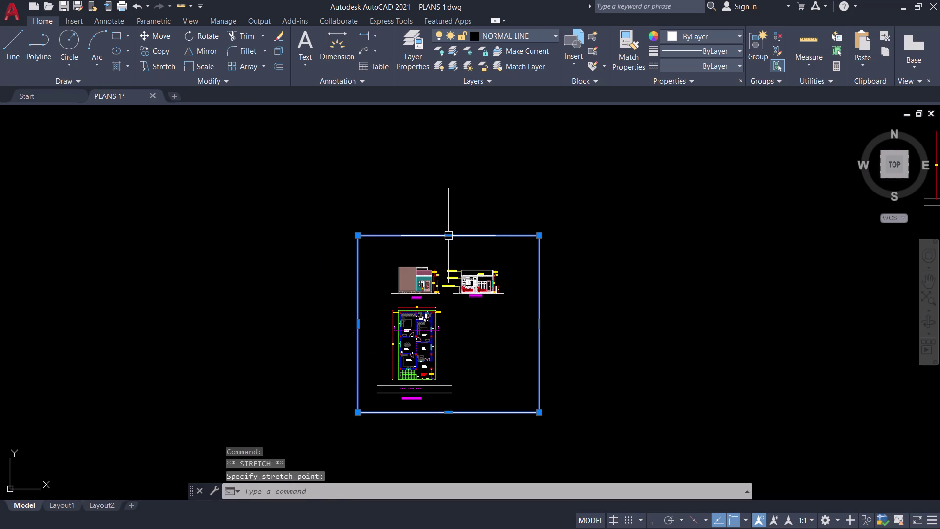
click(541, 322)
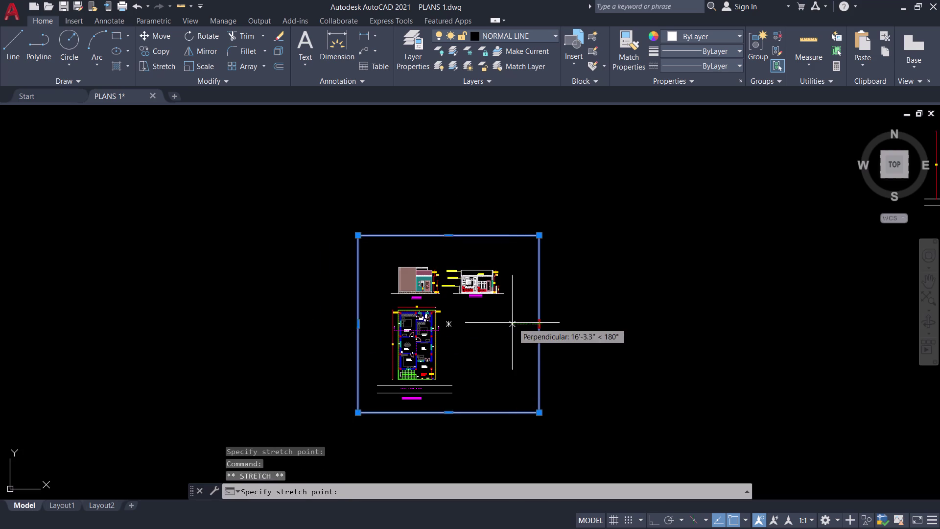
click(511, 323)
scroll(up, 3)
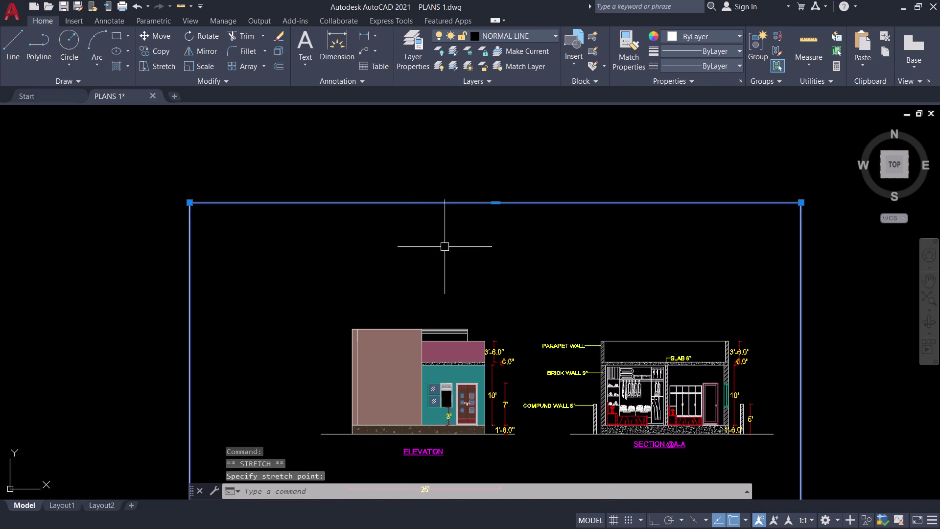
key(Escape)
middle_drag(442, 268, 390, 259)
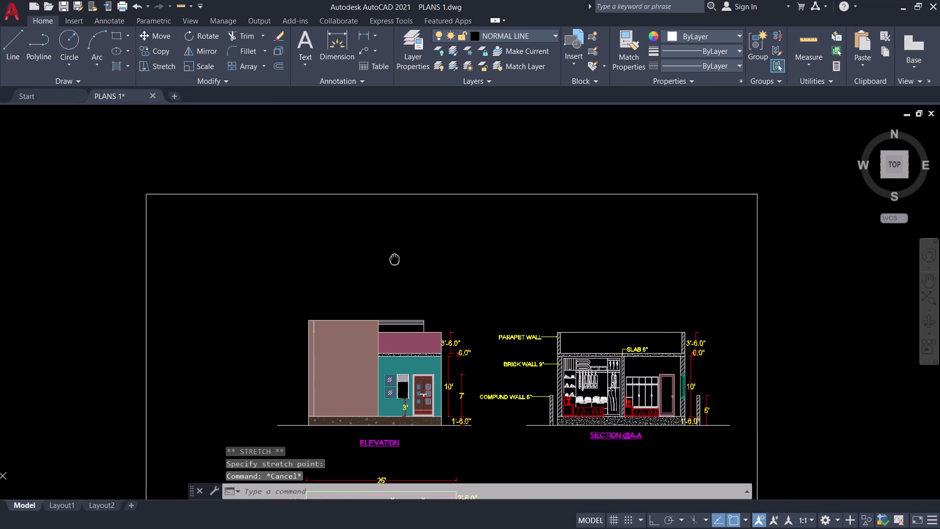
middle_drag(391, 259, 378, 260)
Draw an MTEXT box above the drawings with text height 20.
key(m)
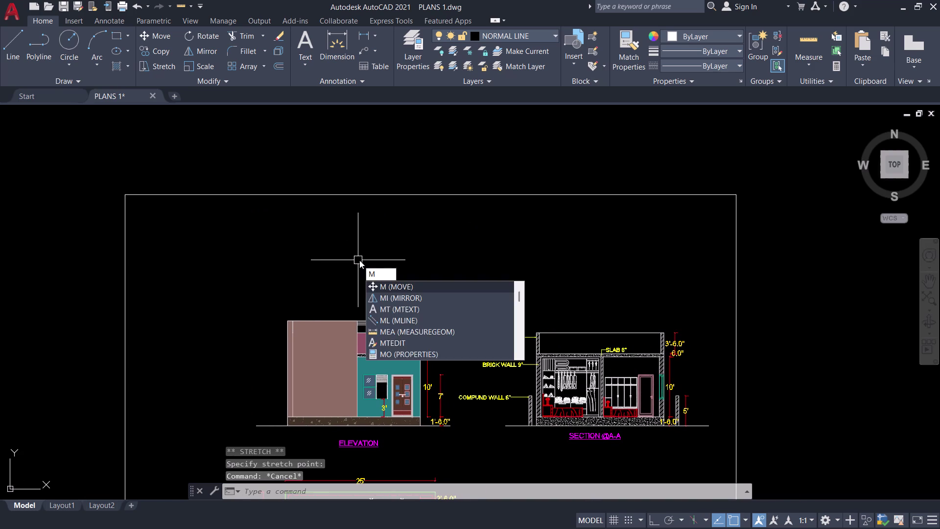
text(T)
key(space)
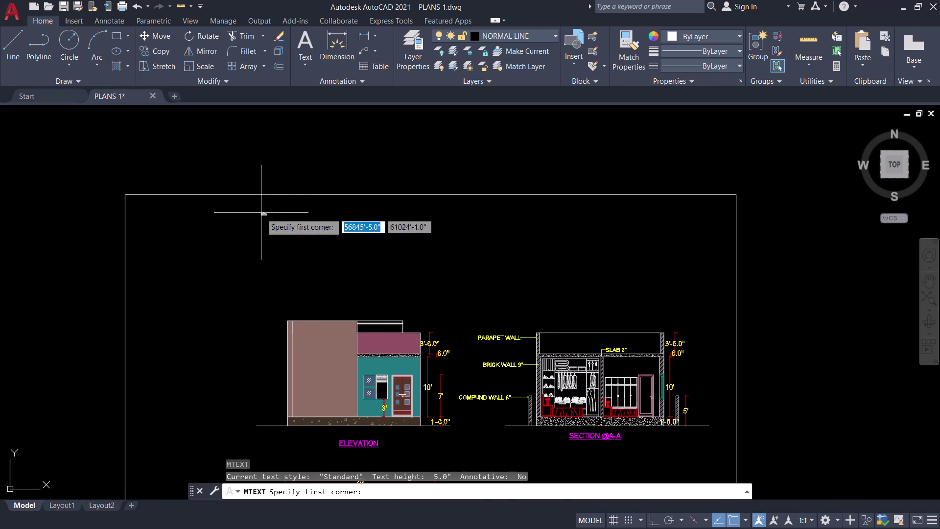
click(260, 213)
click(673, 285)
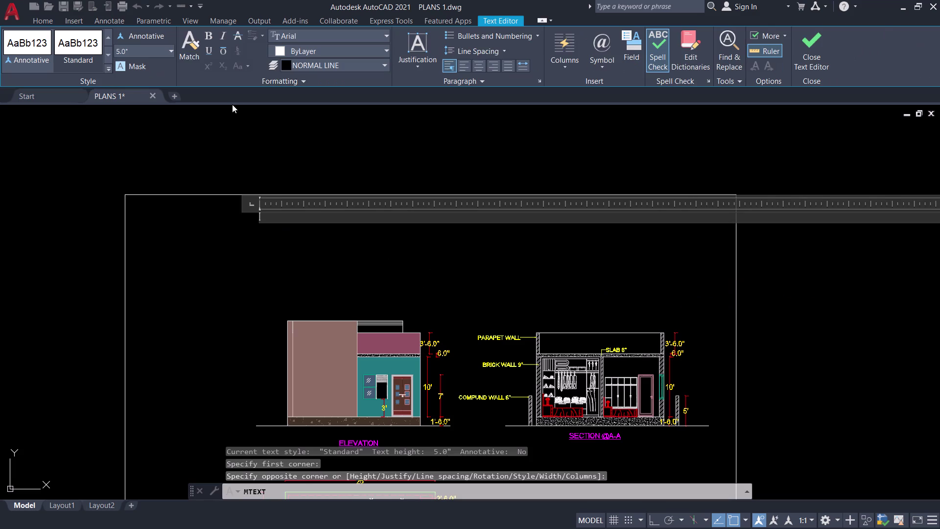
click(143, 50)
text(20)
key(Return)
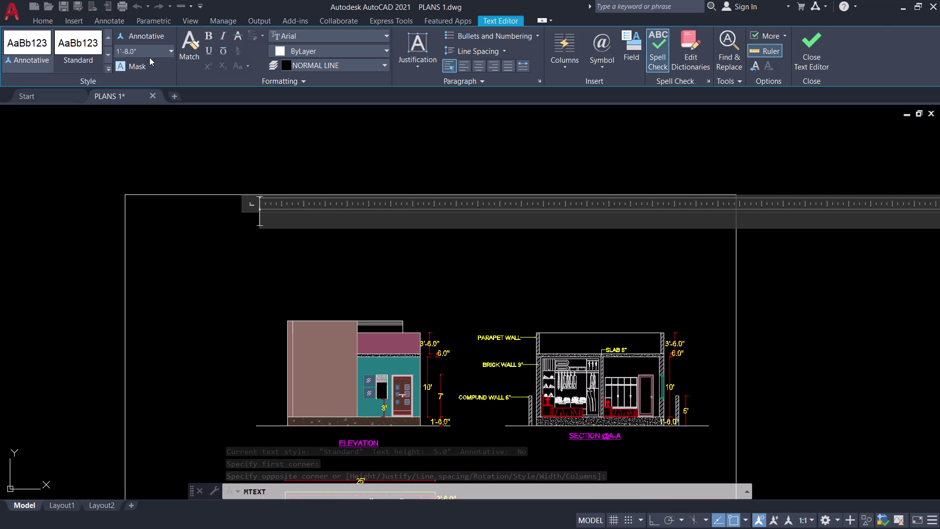
Type the title 'GROUND FLOOR BUILDING', fixing typos, and close the editor.
key(g)
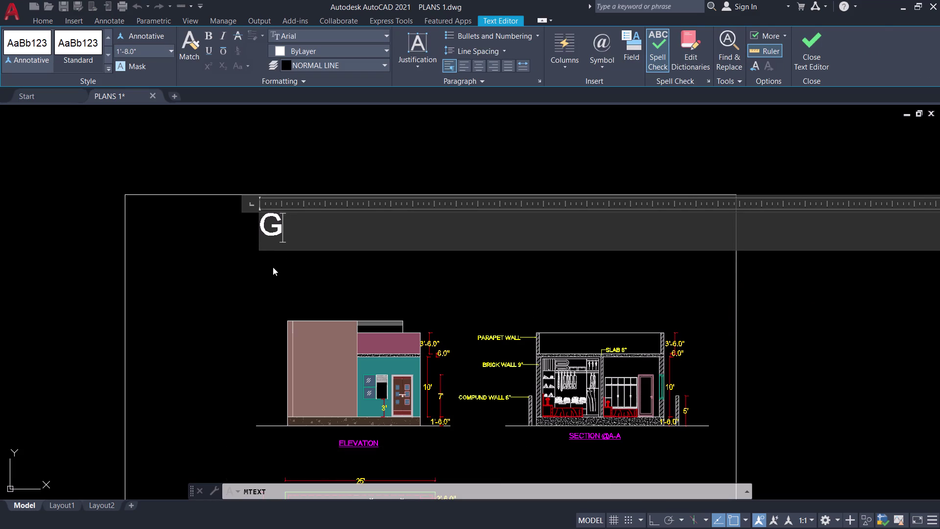
key(BackSpace)
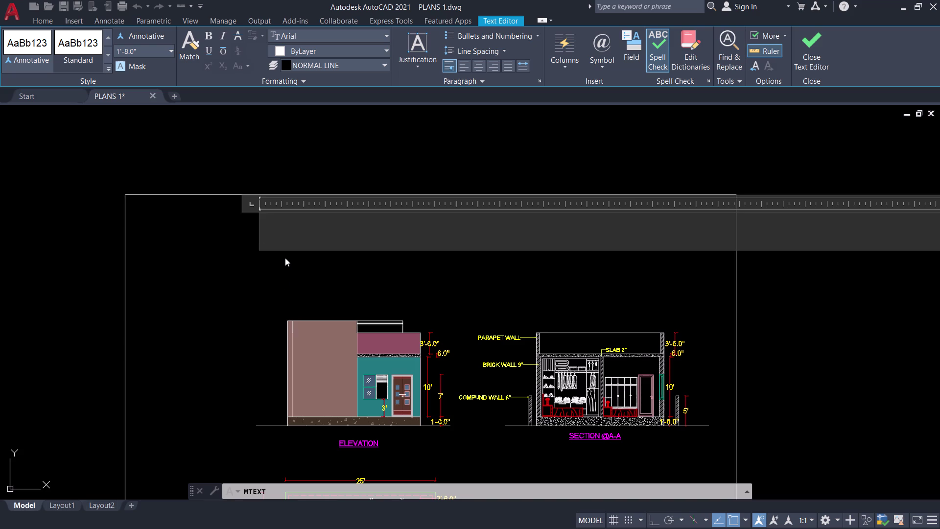
text(SI)
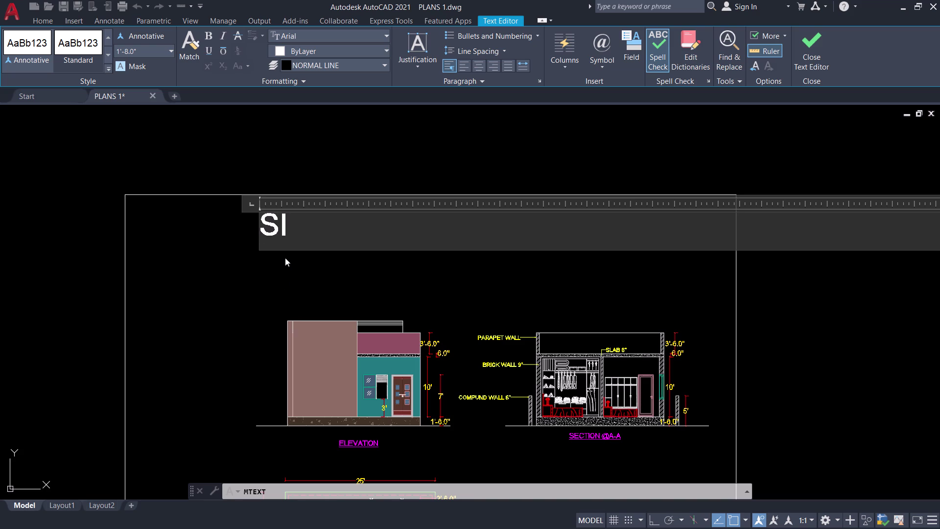
key(BackSpace)
key(BackSpace)
text(G)
text(ROUNF)
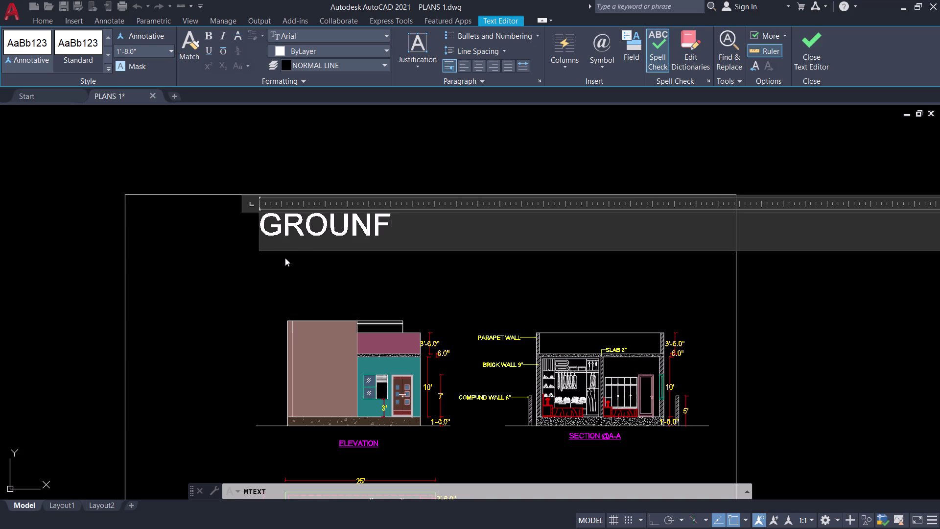
key(BackSpace)
text(D FLOO)
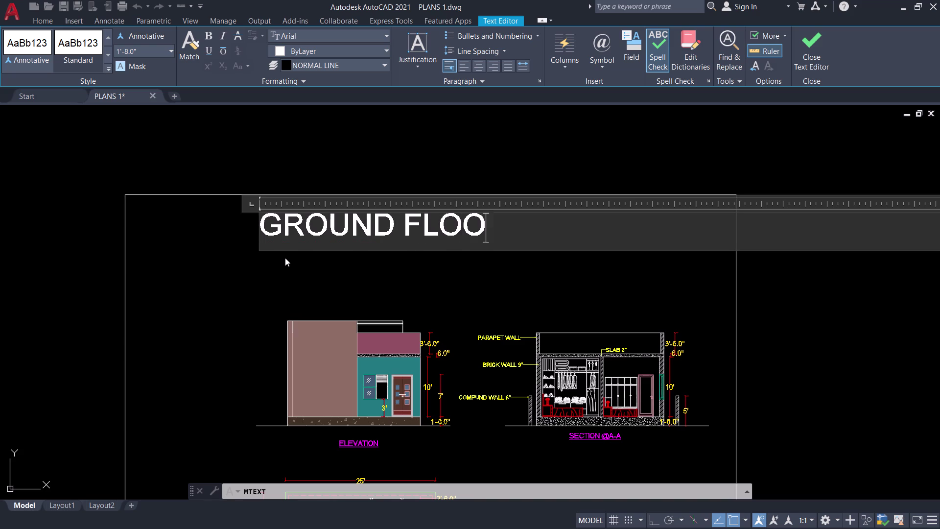
text(R BIUL)
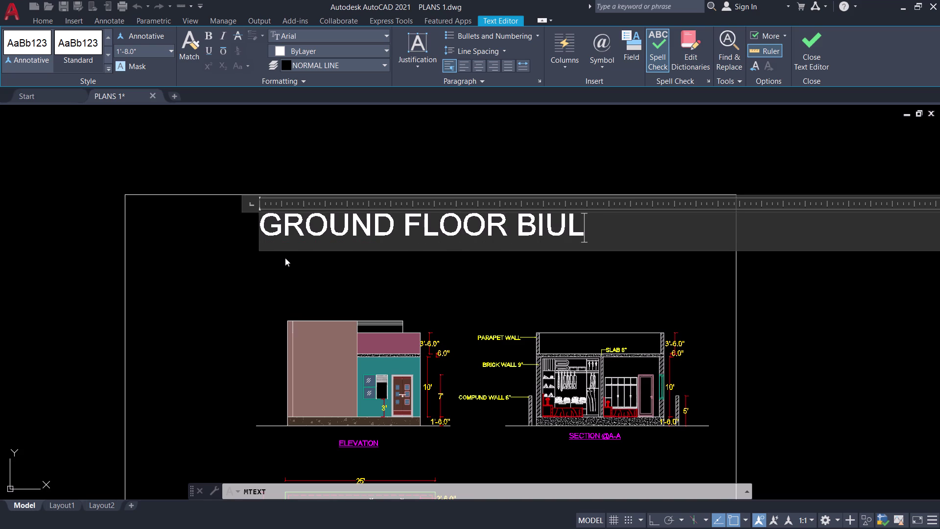
text(I)
key(BackSpace)
key(BackSpace)
key(BackSpace)
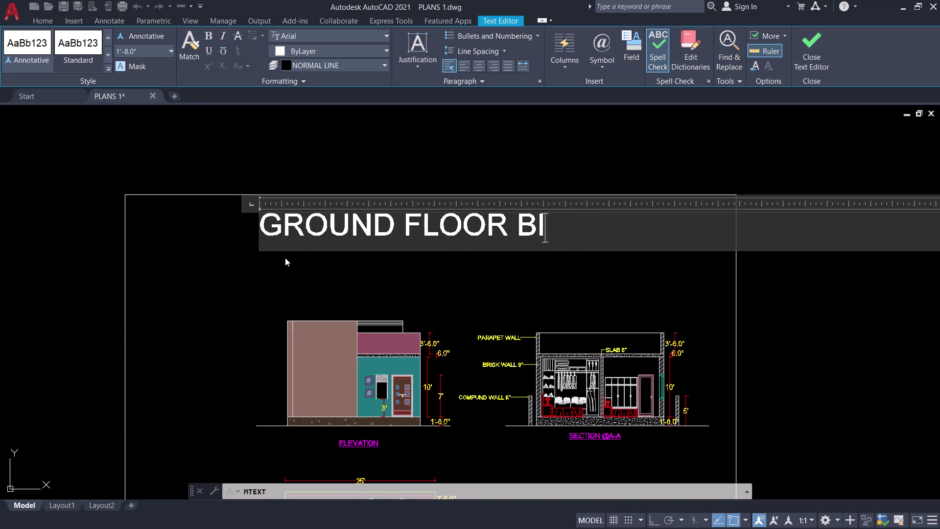
key(BackSpace)
text(UILDI)
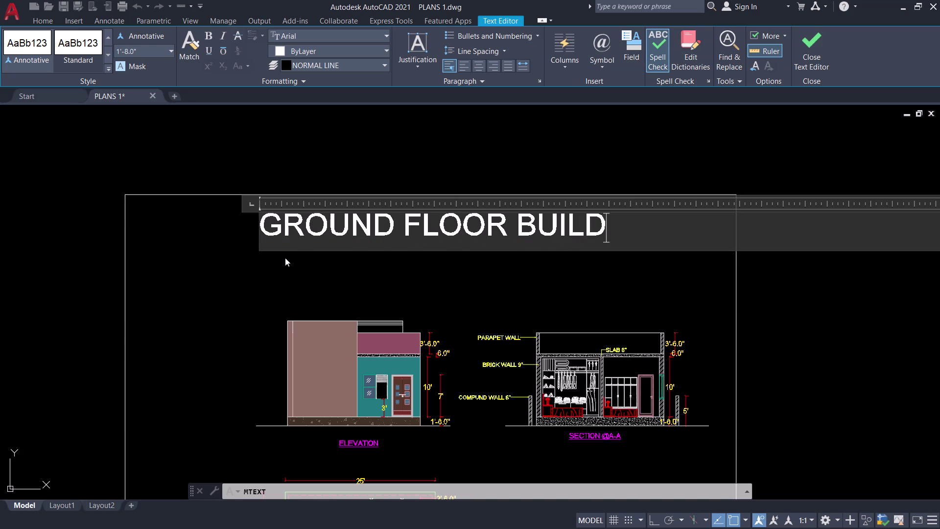
text(NG)
key(space)
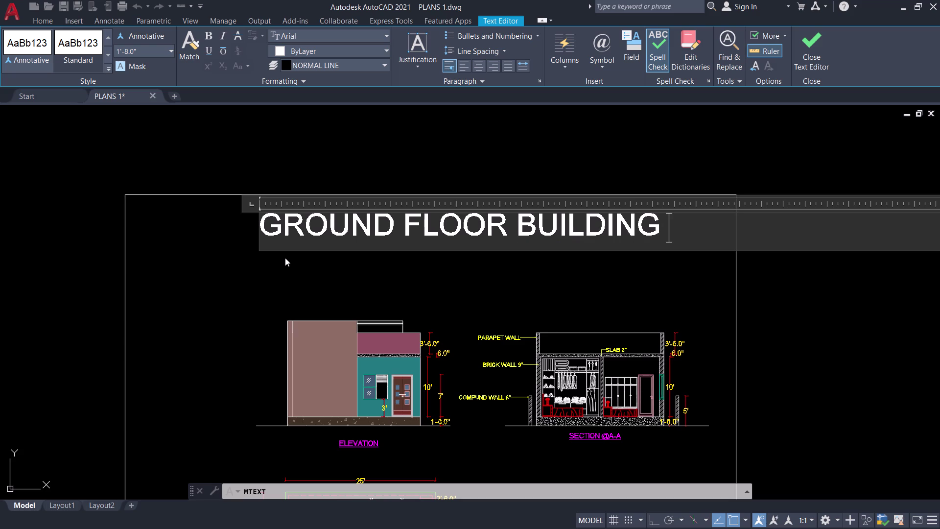
click(454, 277)
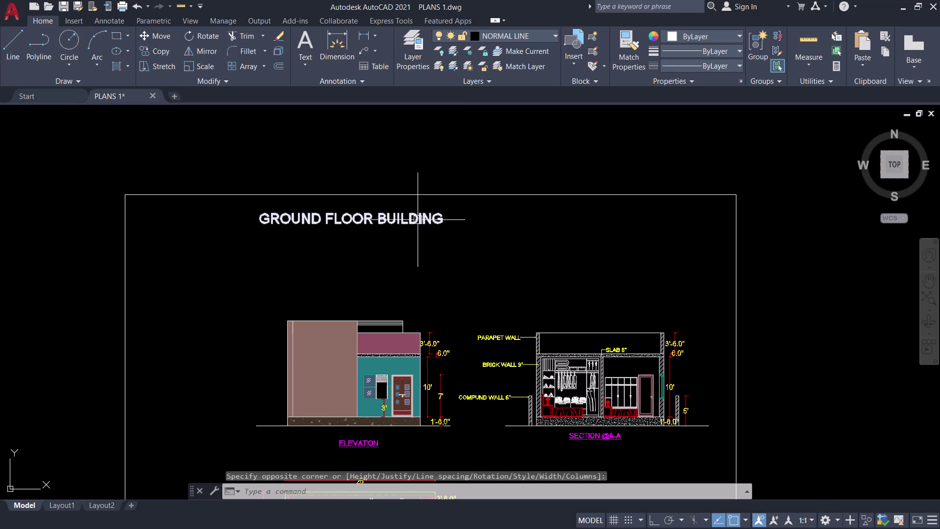
Move the GROUND FLOOR BUILDING title to sit centred above the elevation and section.
click(413, 219)
text(M)
key(space)
click(411, 256)
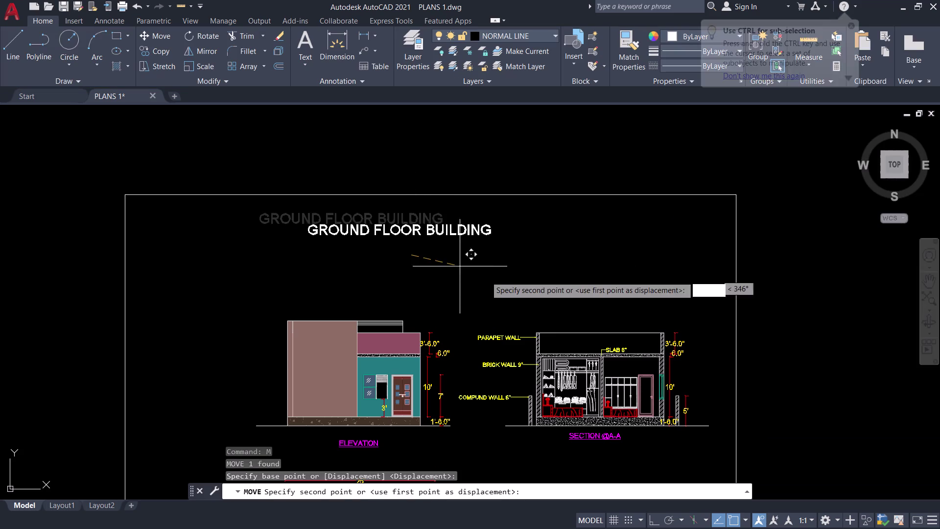
click(505, 277)
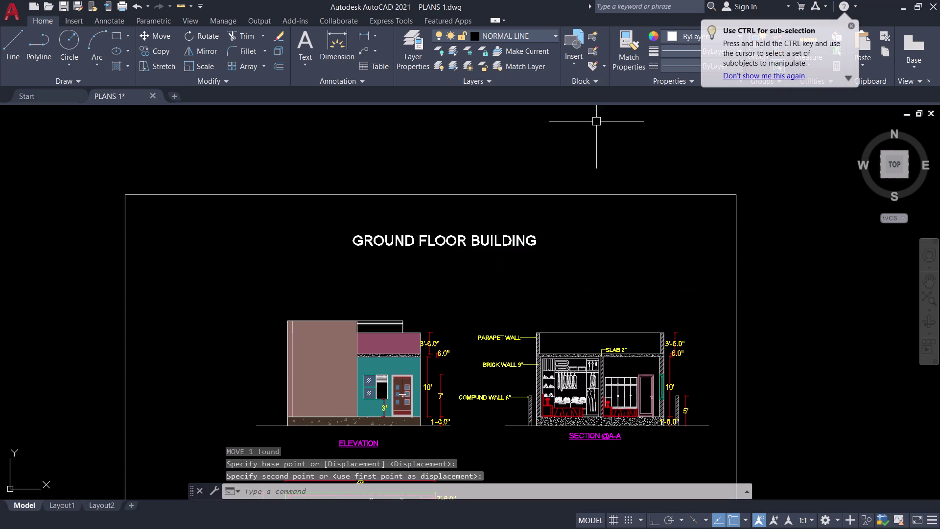
key(Escape)
Zoom out to frame the whole bordered sheet, dismiss the tip, and begin plotting.
scroll(down, 3)
middle_drag(555, 138, 449, 157)
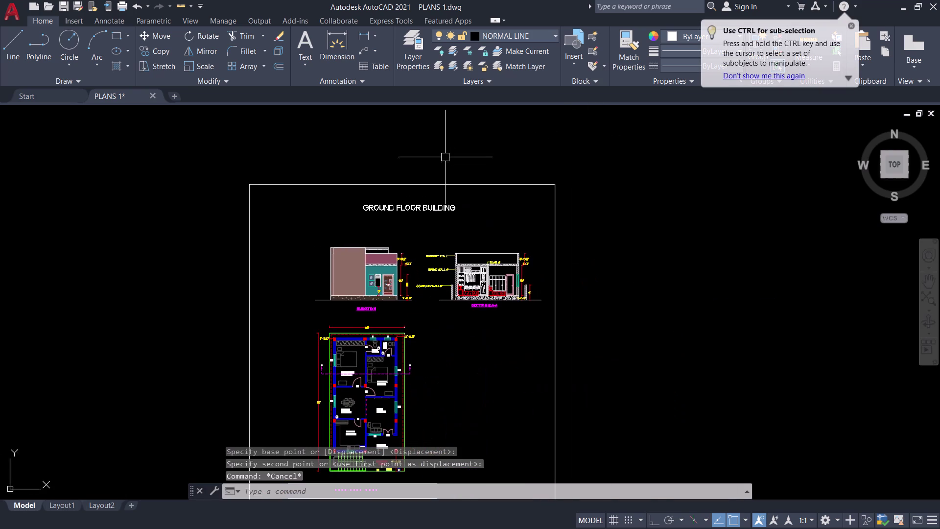
scroll(down, 3)
middle_drag(438, 148, 397, 179)
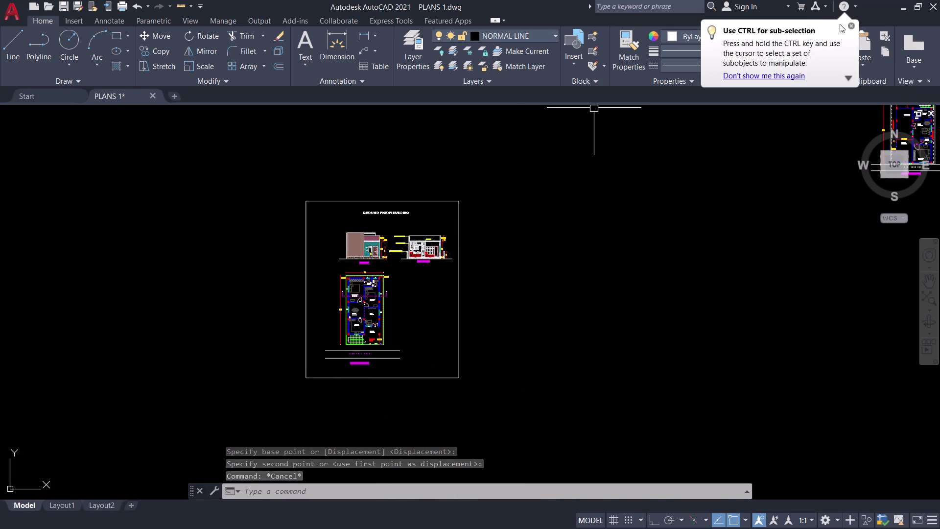
click(850, 24)
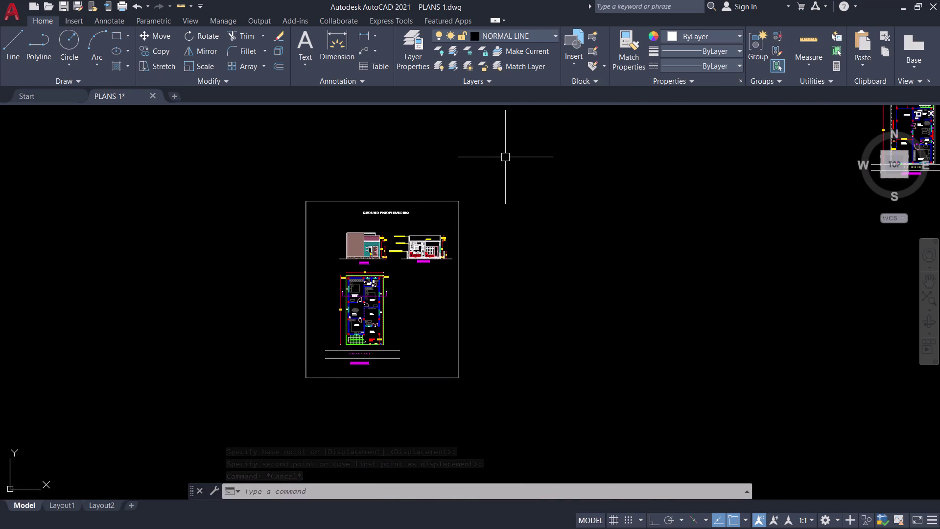
key(ctrl+p)
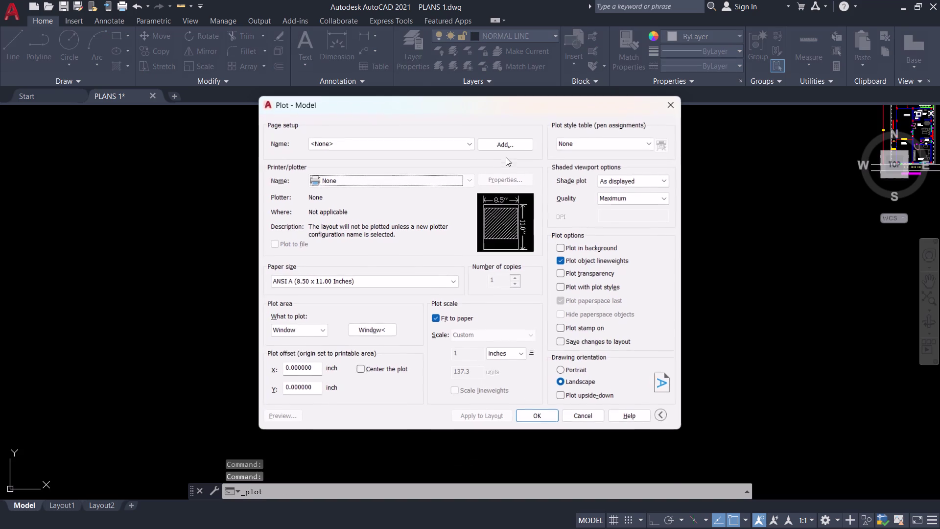
Plot a window around the bordered sheet using AutoCAD PDF (High Quality Print) and confirm.
click(373, 328)
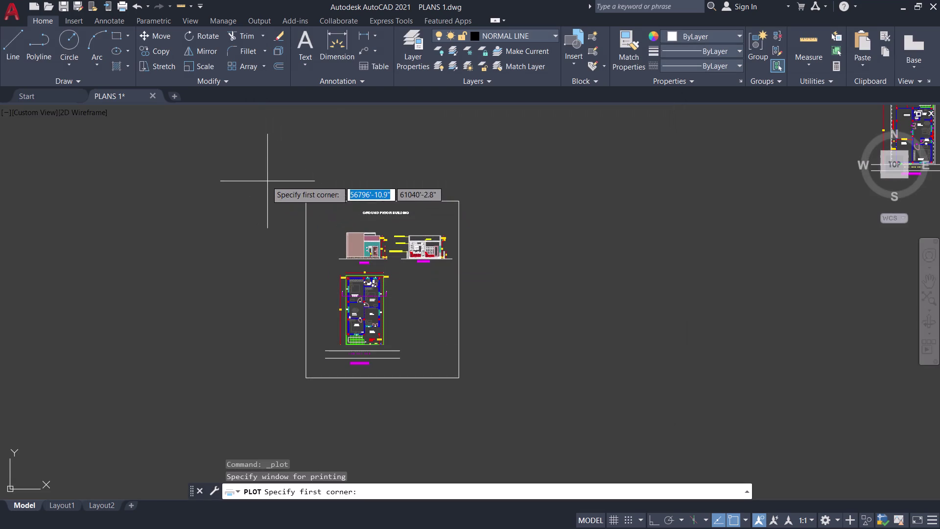
click(264, 172)
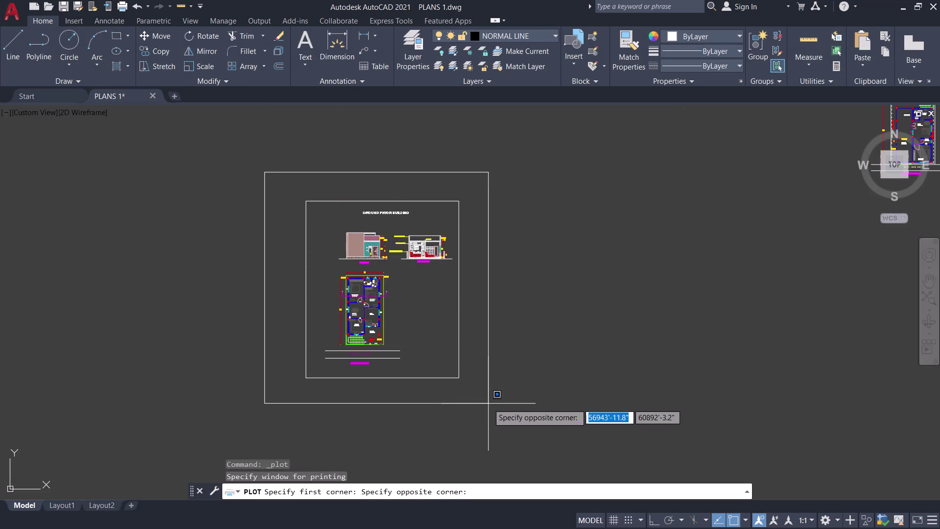
click(492, 404)
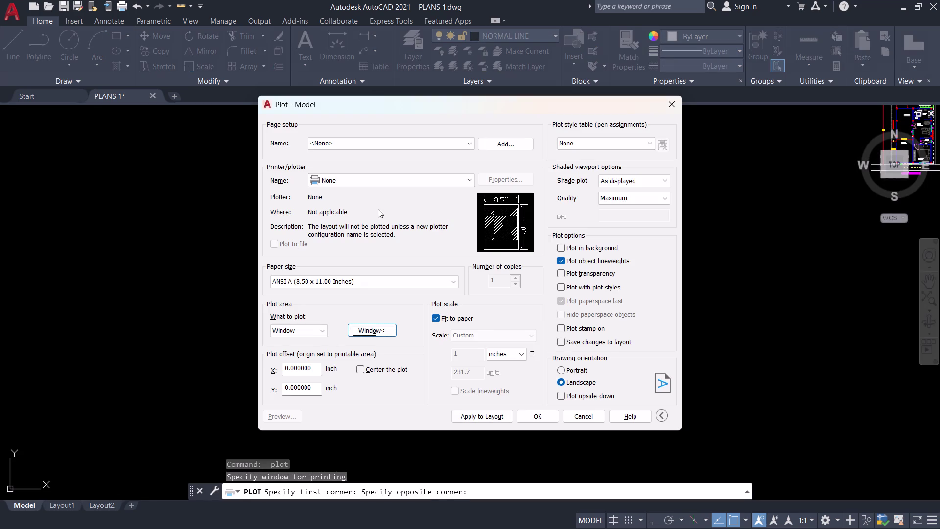
click(377, 180)
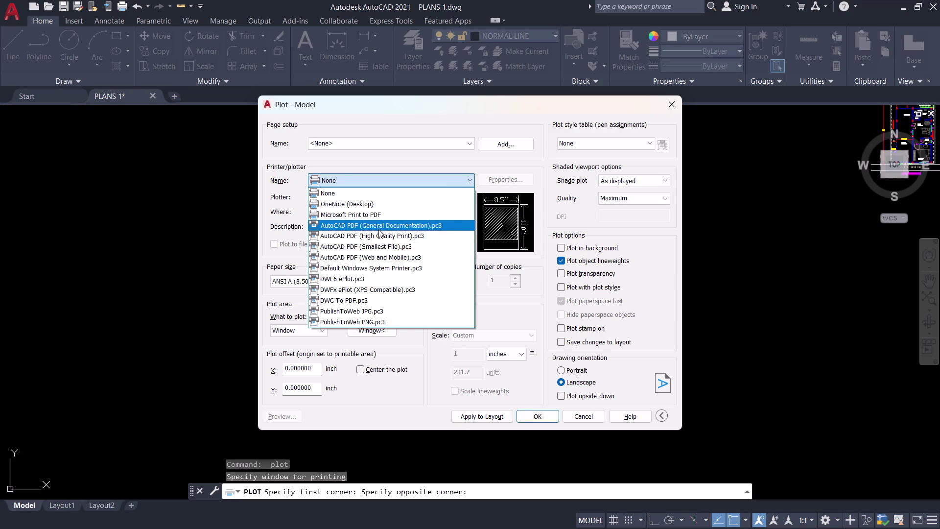
click(378, 233)
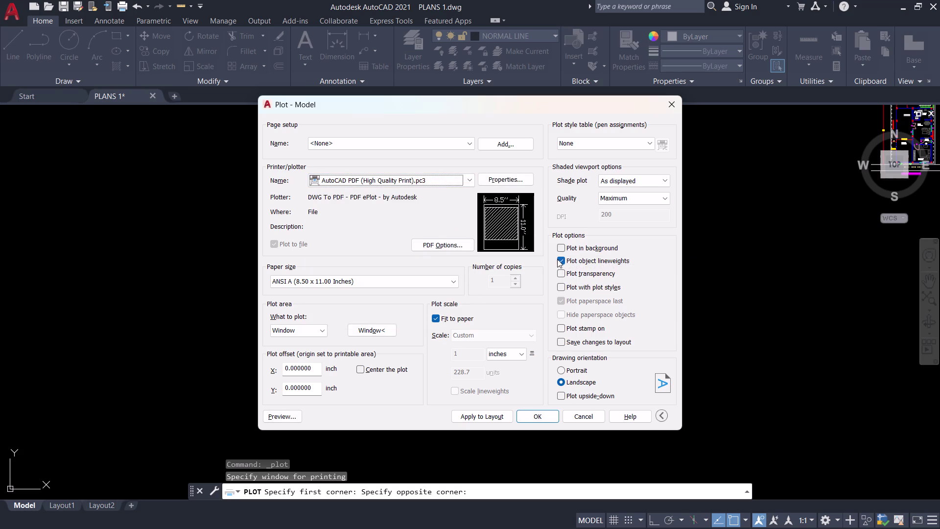
click(563, 260)
click(546, 418)
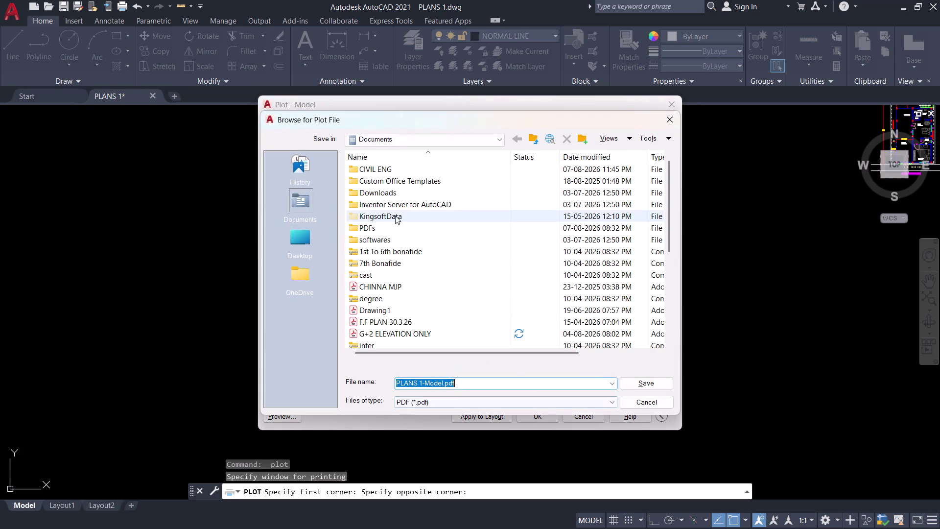
Save the plot file in CIVIL ENG > AUTO CAD Things > CAD PDF's.
scroll(down, 3)
scroll(up, 3)
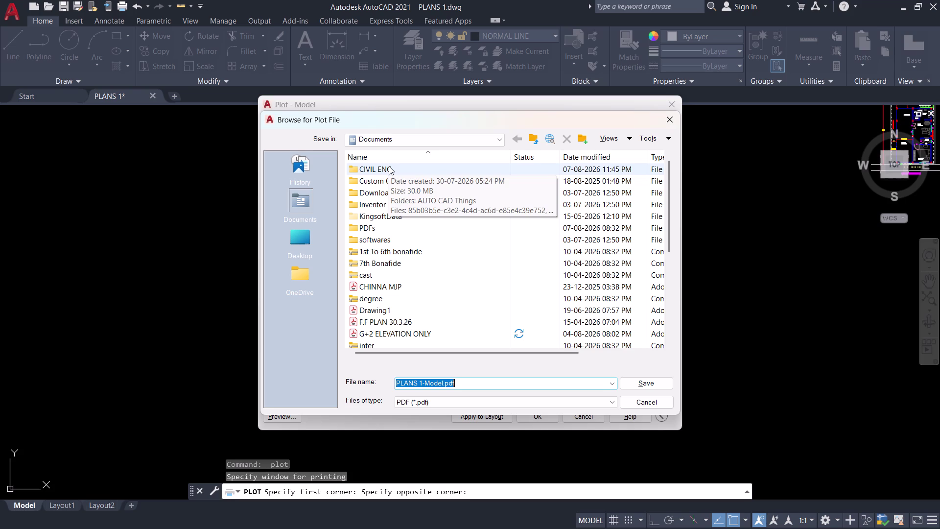
click(389, 166)
double_click(389, 166)
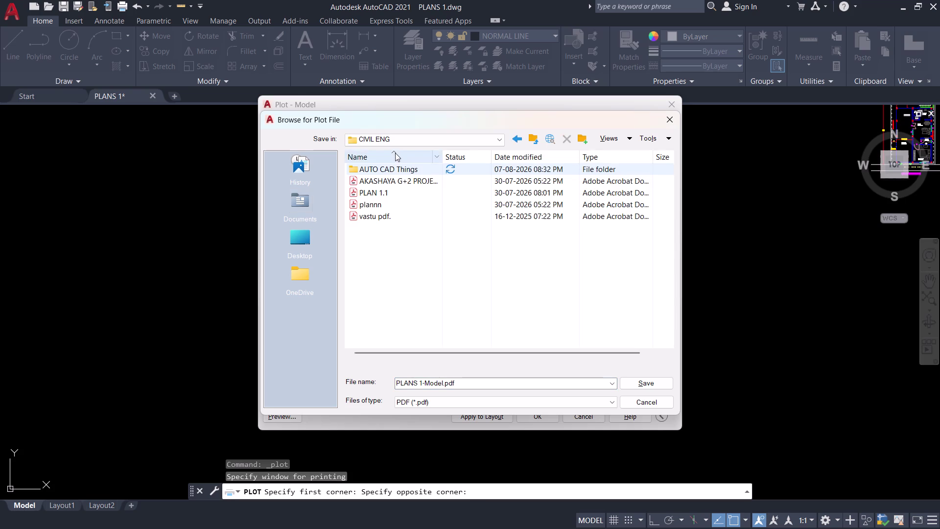
double_click(400, 168)
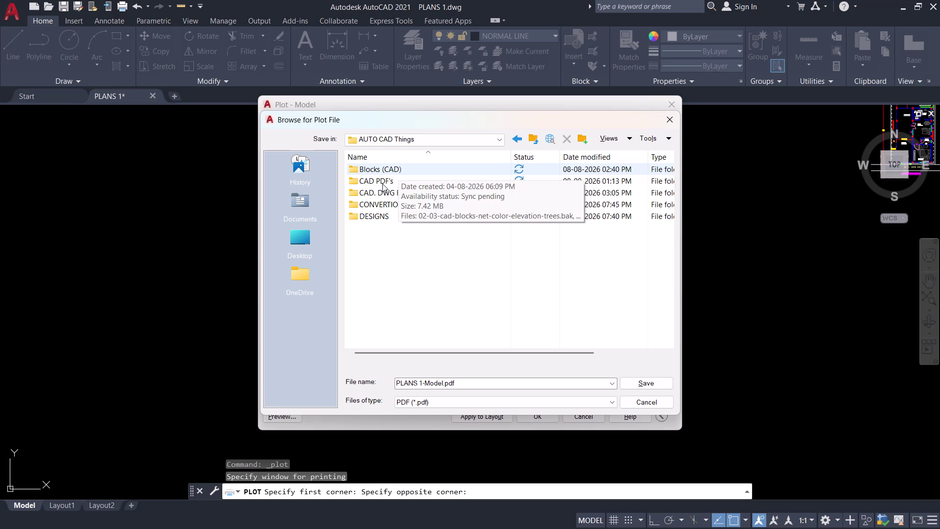
double_click(383, 183)
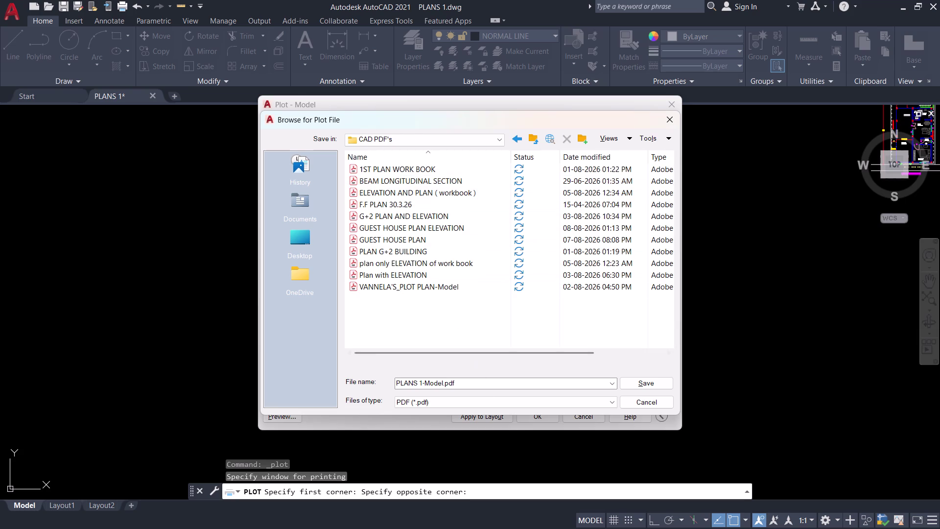
click(639, 383)
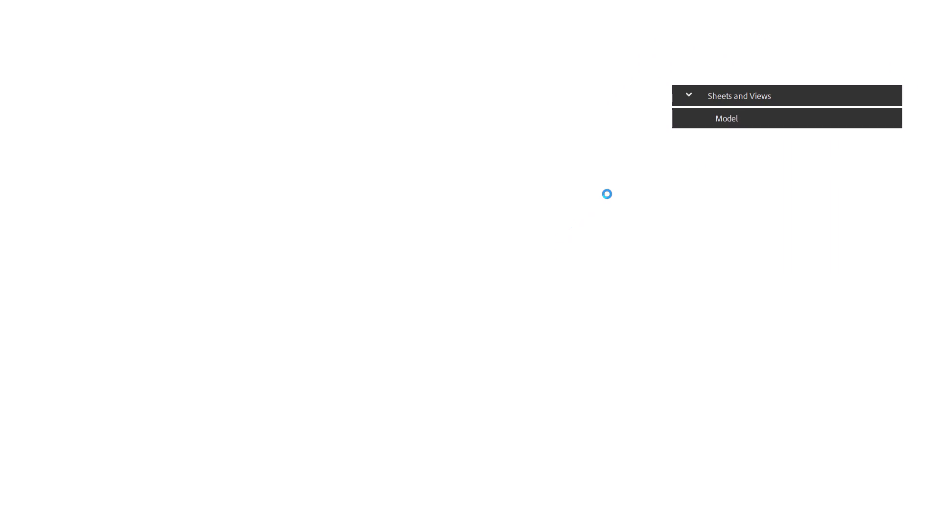
Close the Acrobat tools panel and zoom through the elevation, section A-A and plan.
click(688, 72)
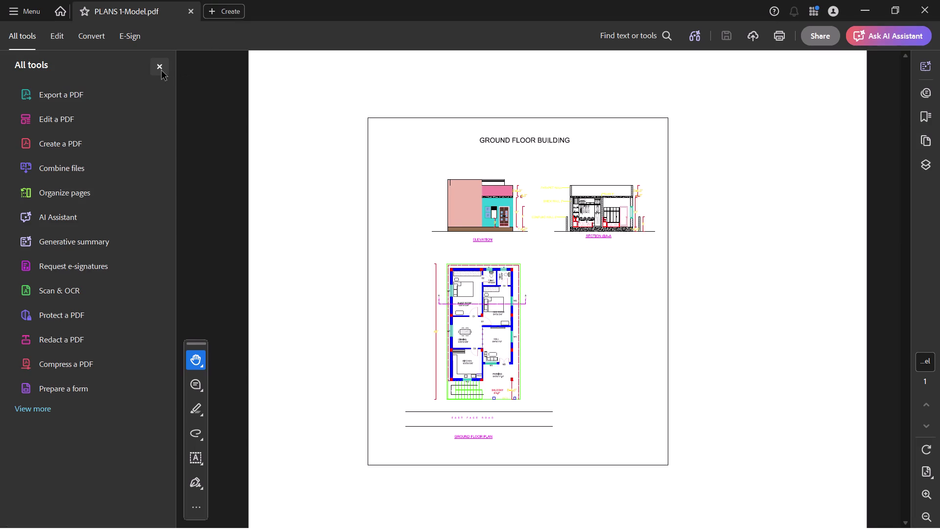
click(161, 71)
scroll(up, 3)
scroll(up, 3)
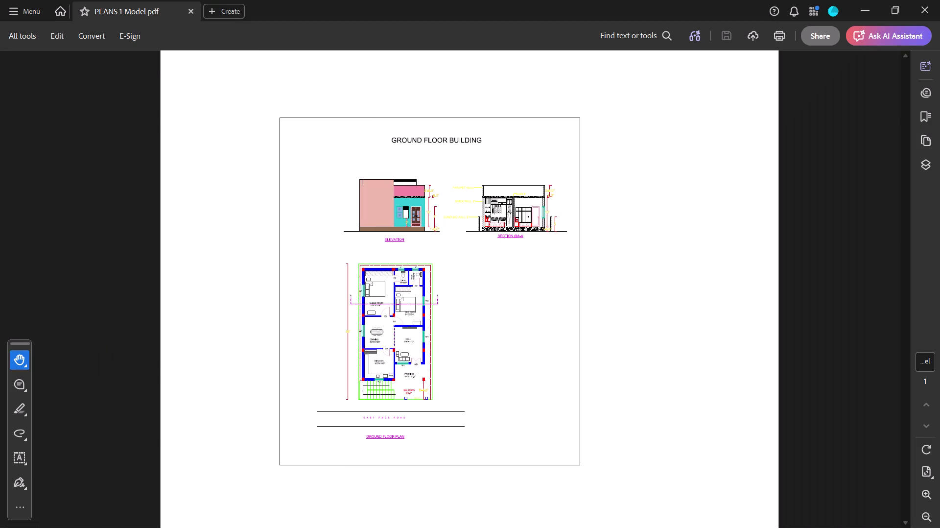
scroll(up, 3)
scroll(up, 3)
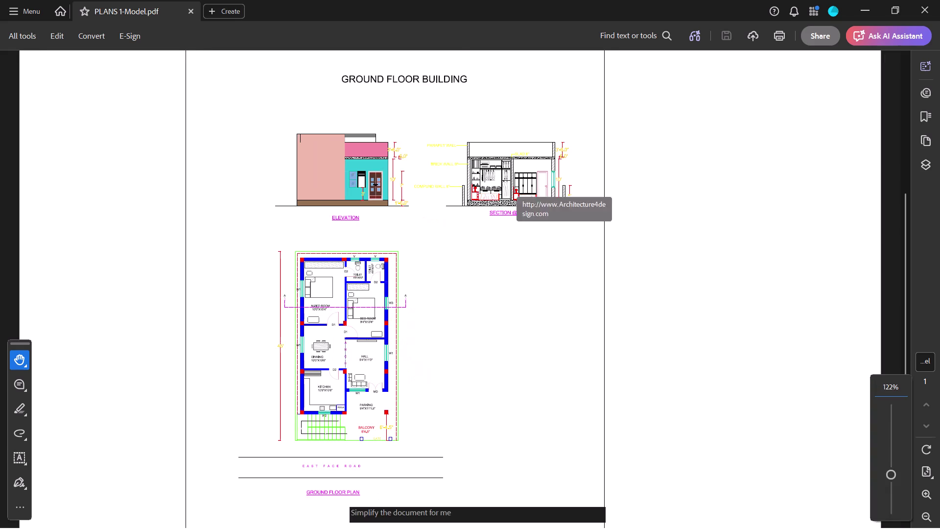
scroll(up, 3)
scroll(down, 3)
scroll(down, 3)
scroll(up, 3)
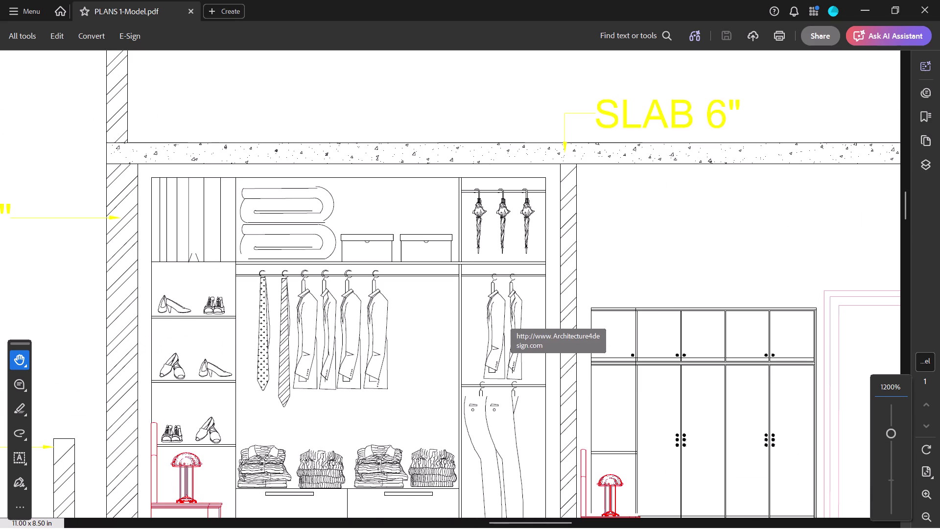
scroll(down, 3)
scroll(down, 3)
scroll(down, 3)
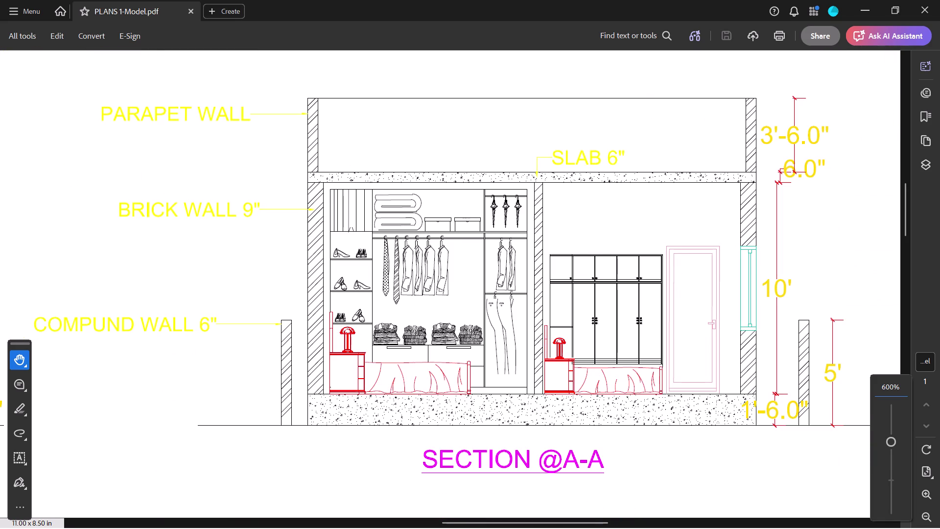
scroll(down, 3)
scroll(down, 3)
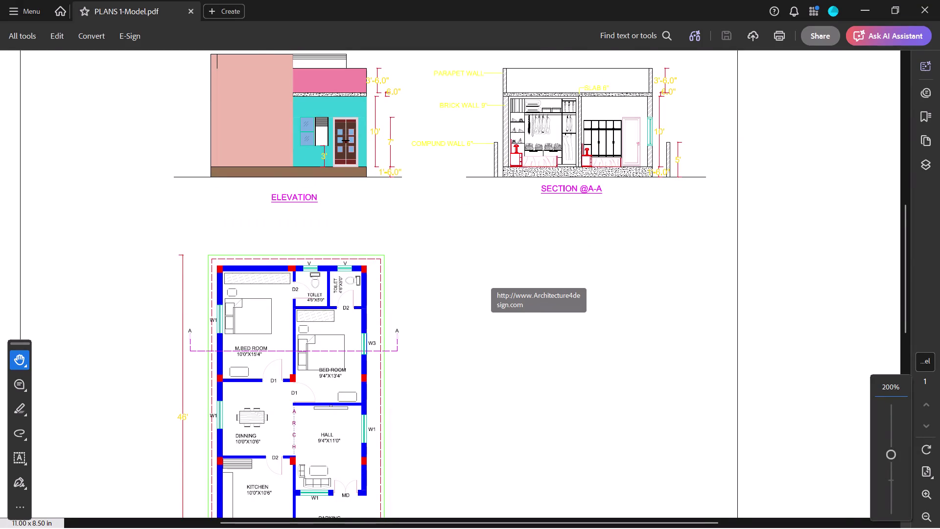
scroll(up, 3)
scroll(down, 3)
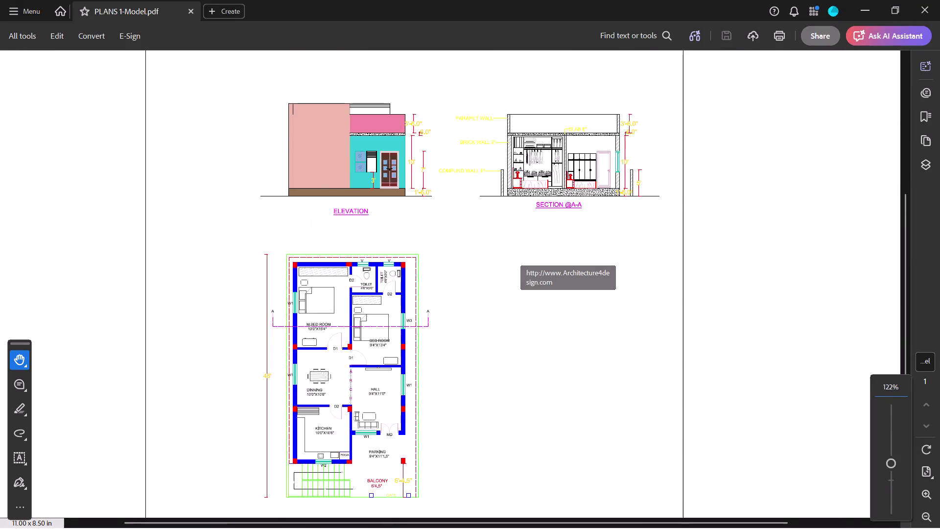
scroll(down, 3)
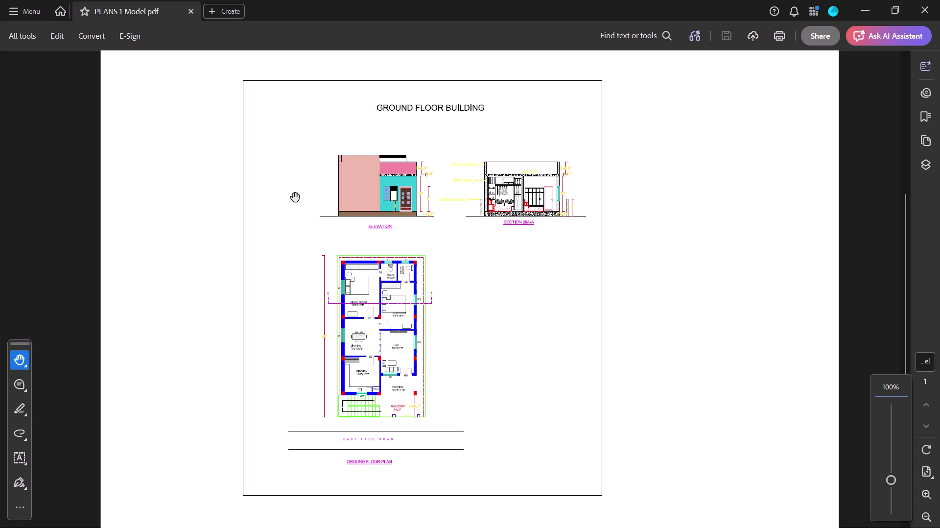
Snip a screenshot of the whole PDF page, then save the AutoCAD drawing.
key(Print)
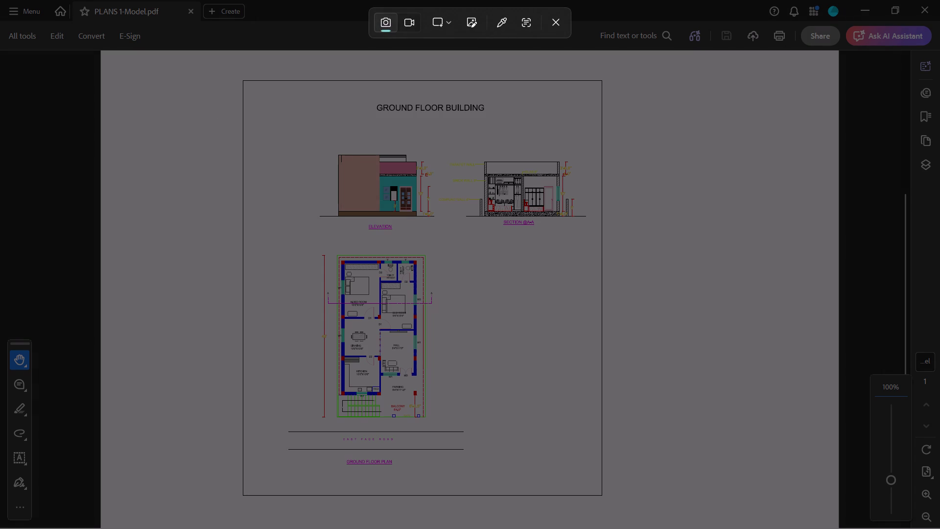
drag(243, 81, 600, 491)
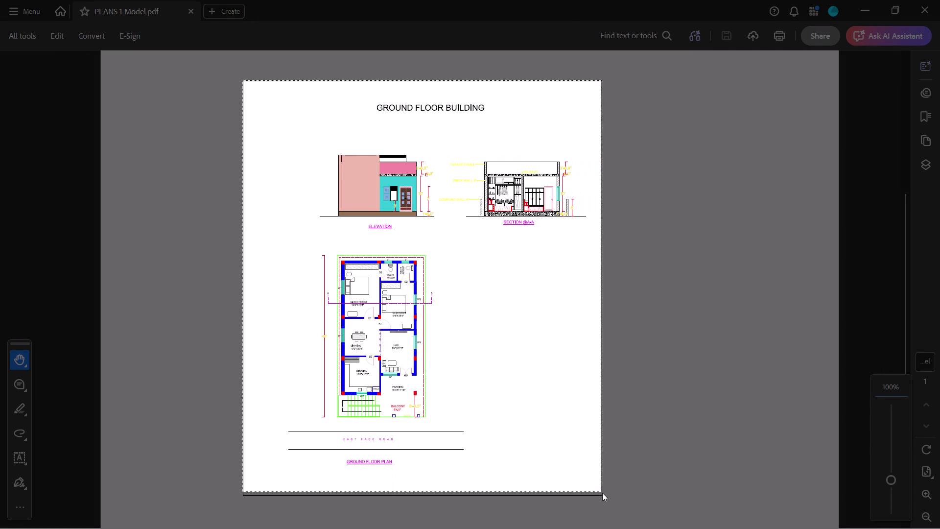
drag(600, 490, 602, 497)
click(864, 9)
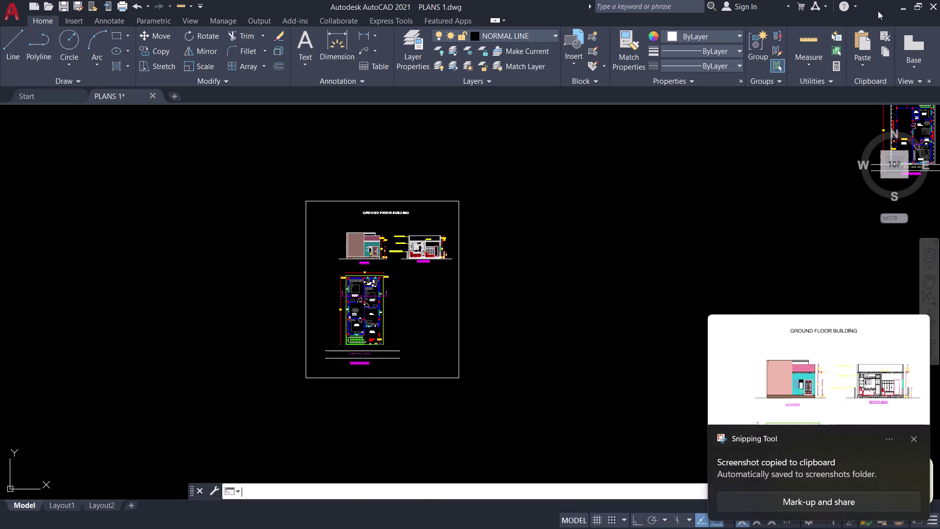
click(915, 434)
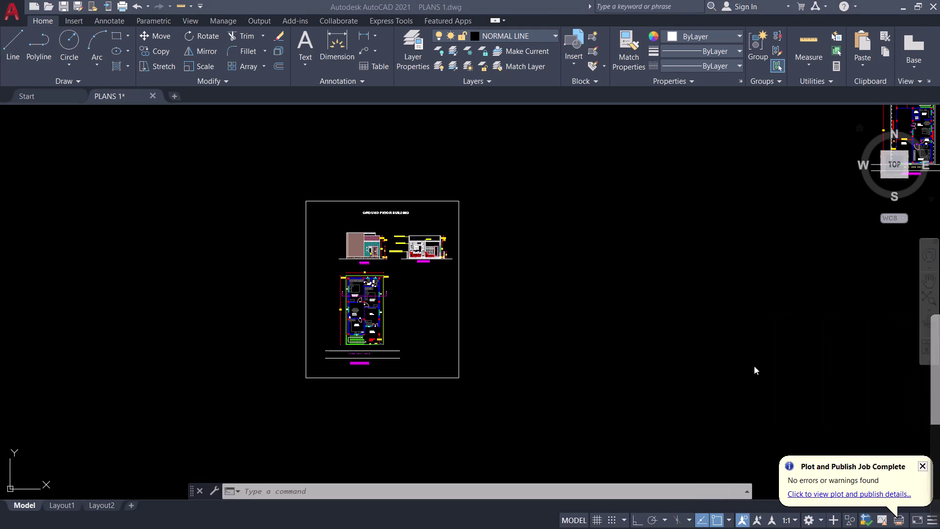
key(ctrl+s)
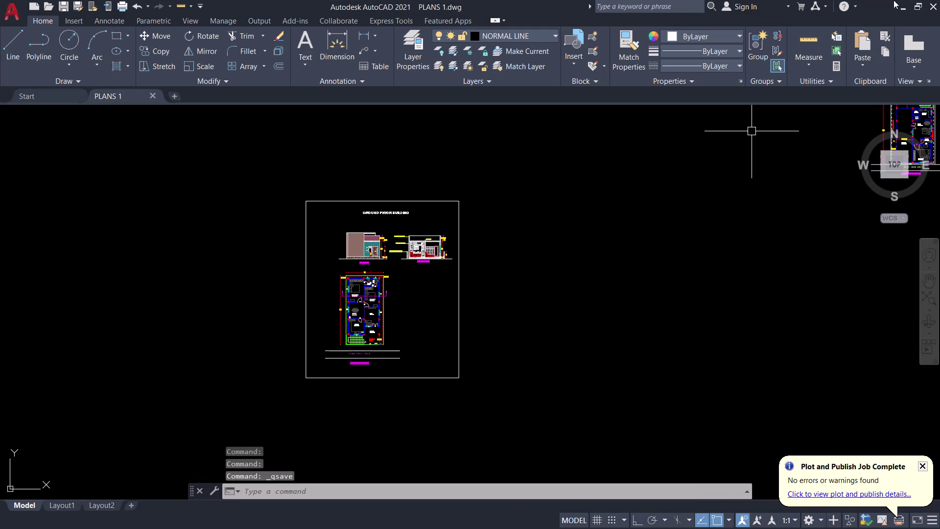